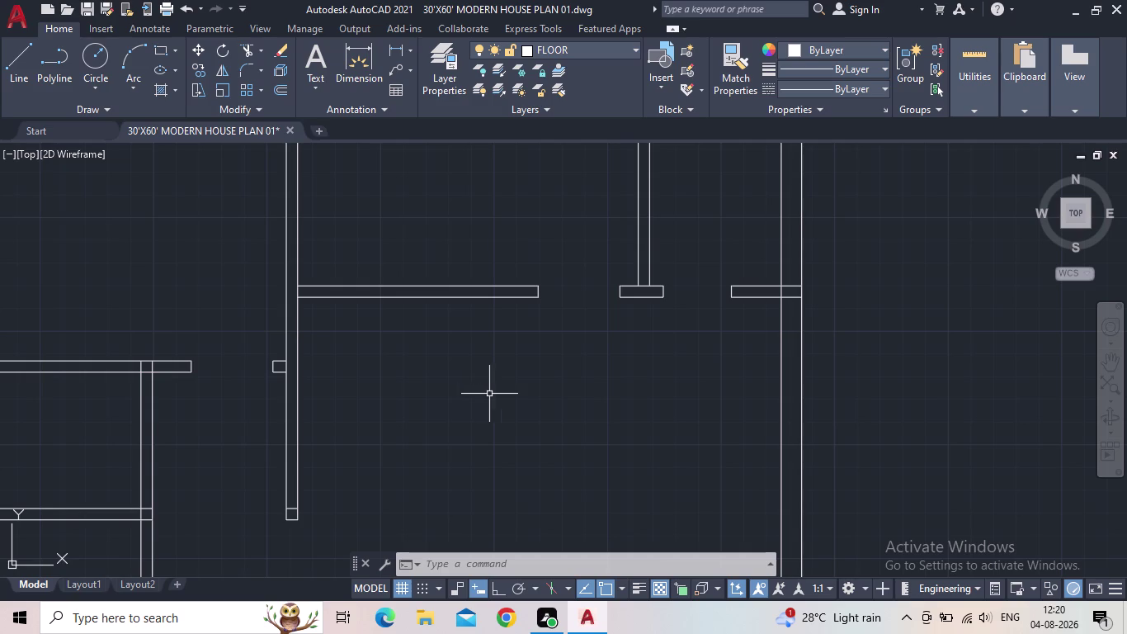
Select the short vertical loose wall piece to the left of the plan.
scroll(down, 3)
middle_drag(599, 394, 609, 355)
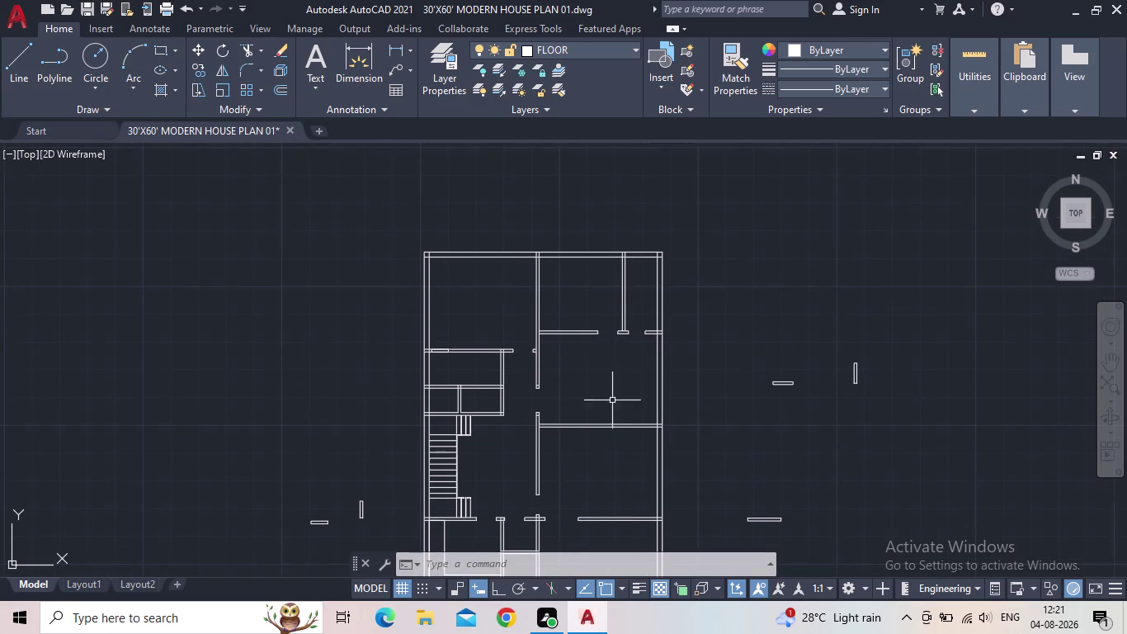
middle_drag(622, 377, 628, 359)
scroll(up, 3)
middle_drag(549, 421, 577, 354)
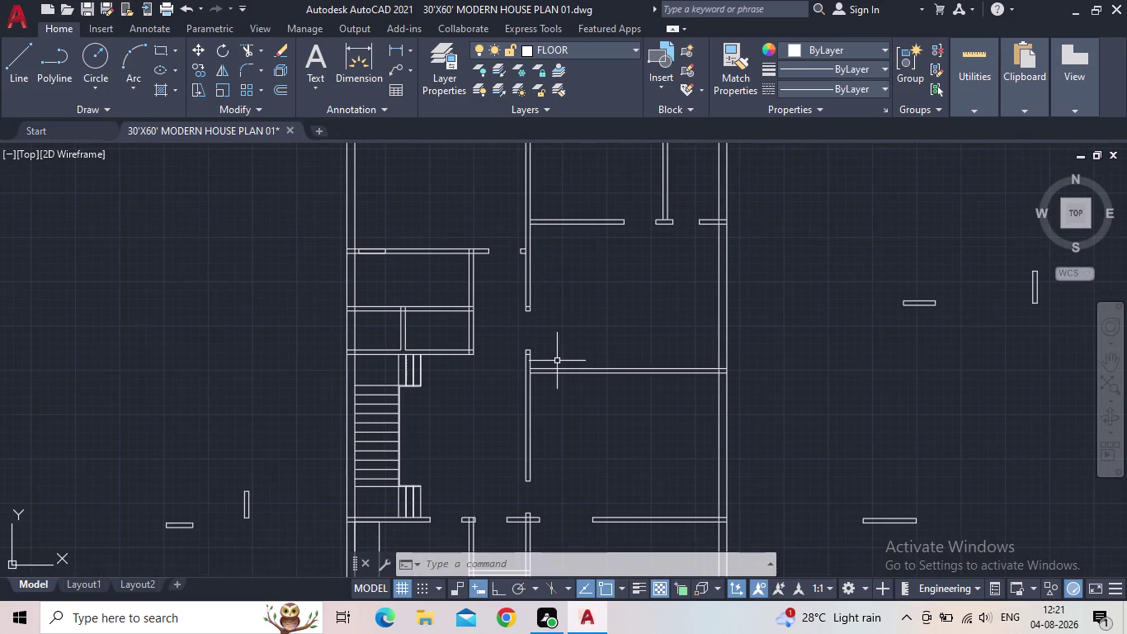
middle_drag(562, 297, 530, 347)
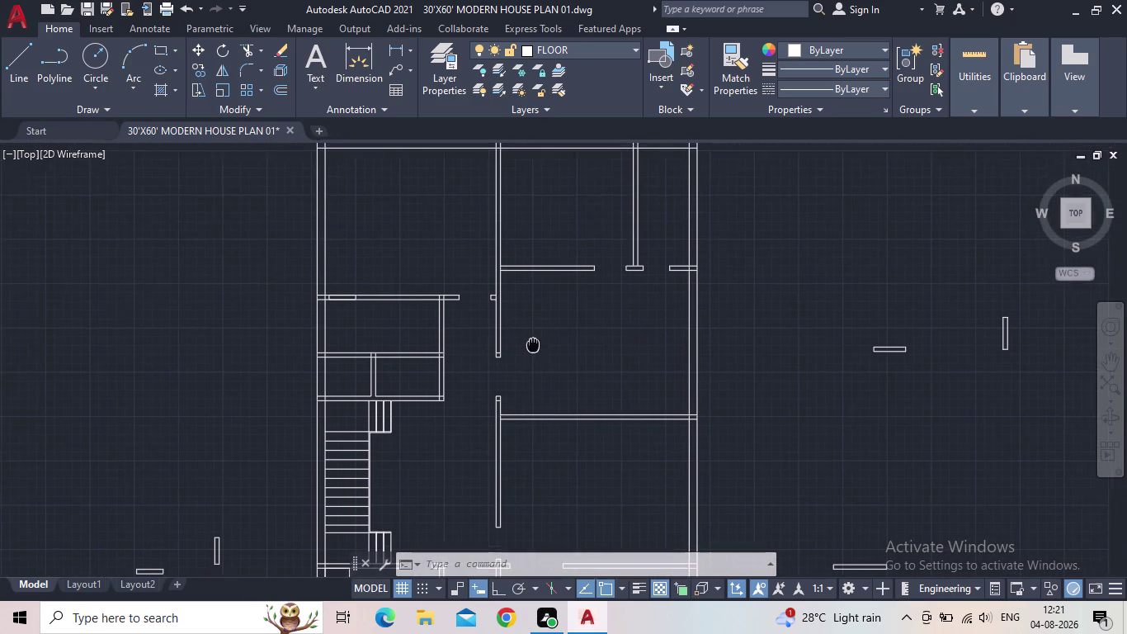
middle_drag(530, 346, 530, 348)
middle_drag(398, 474, 602, 344)
drag(438, 450, 430, 440)
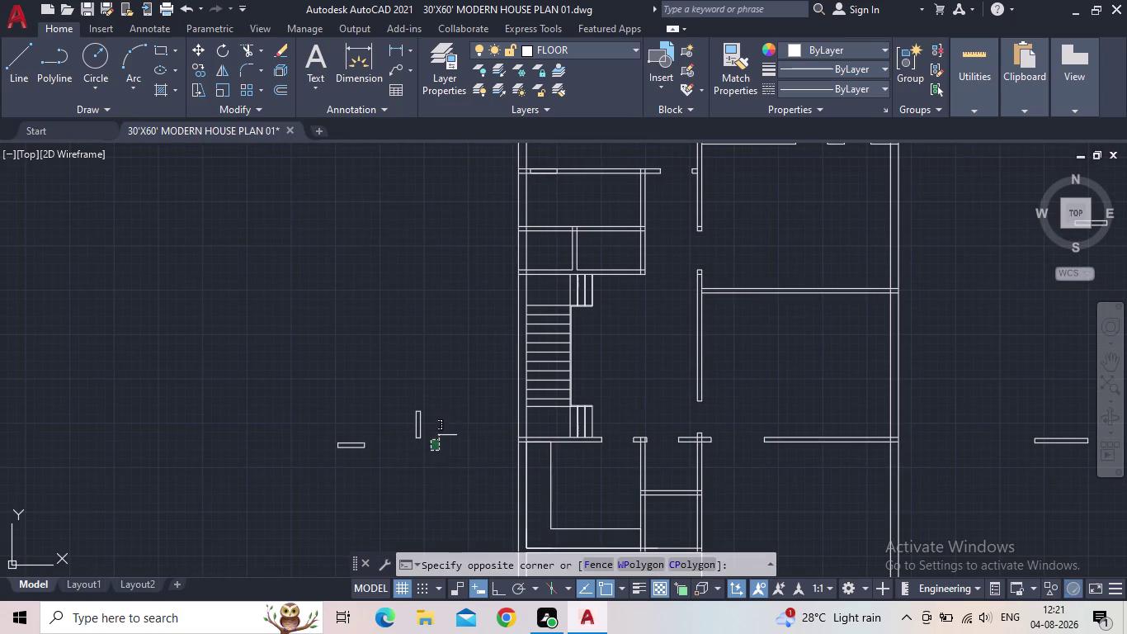
drag(388, 380, 398, 386)
Copy the short wall piece into place against the house wall.
key(c)
key(o)
key(Return)
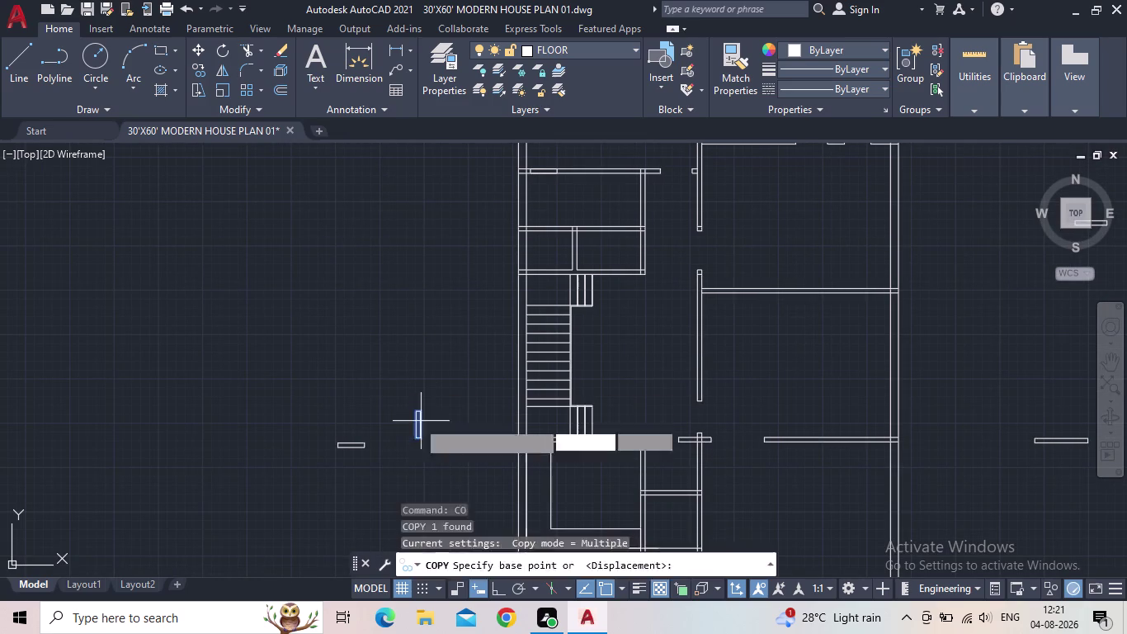
scroll(up, 3)
click(421, 426)
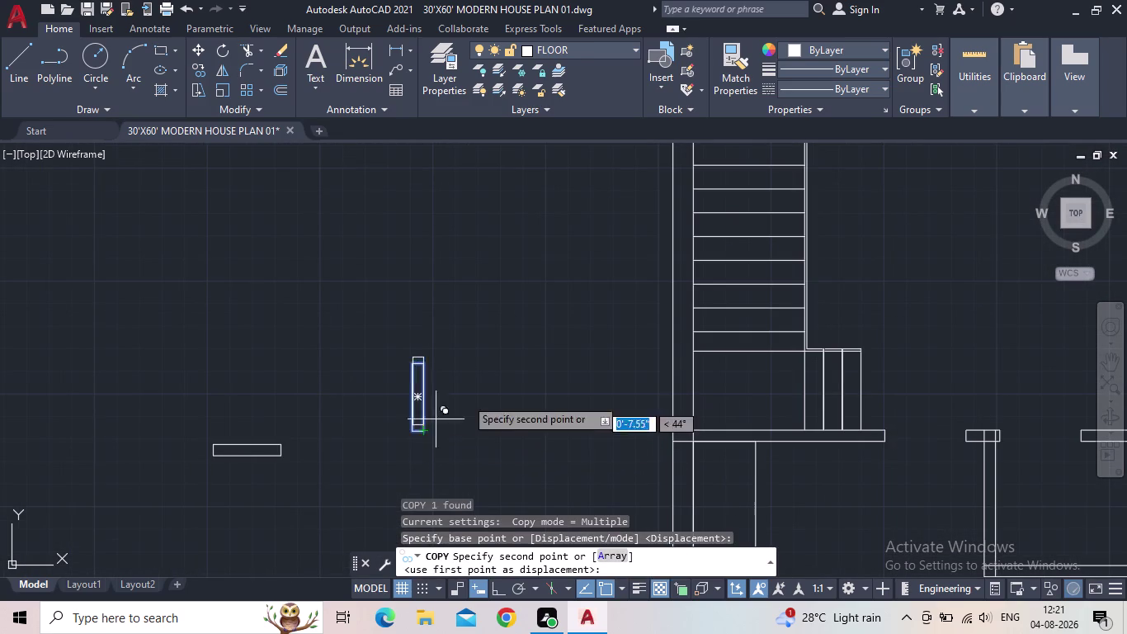
middle_drag(520, 361, 365, 439)
scroll(down, 3)
middle_drag(634, 288, 596, 489)
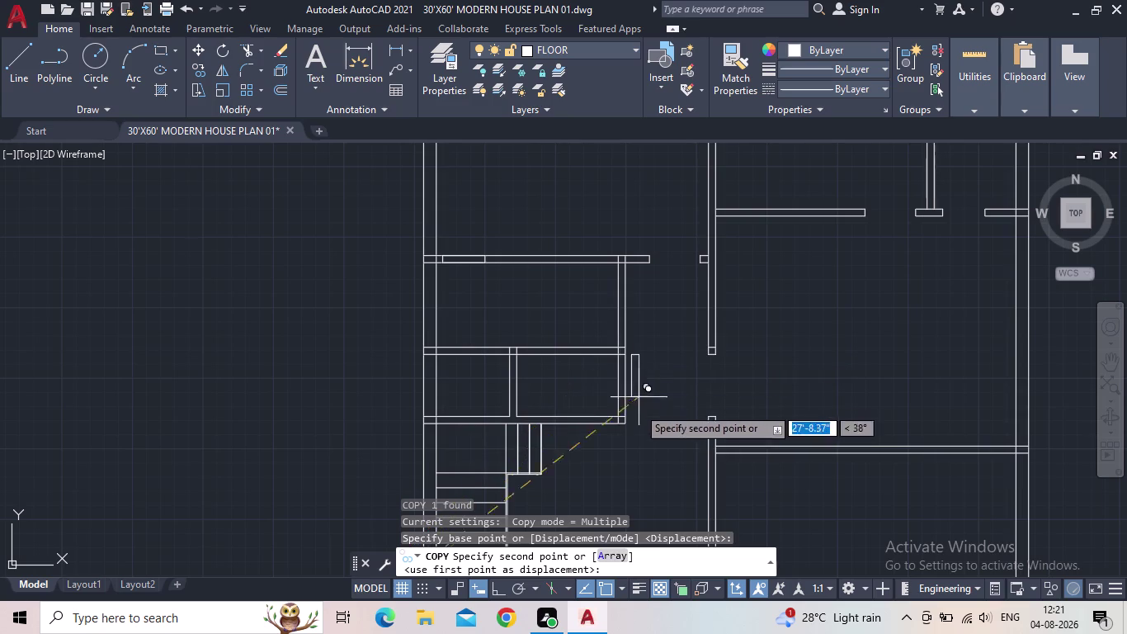
scroll(up, 3)
scroll(up, 3)
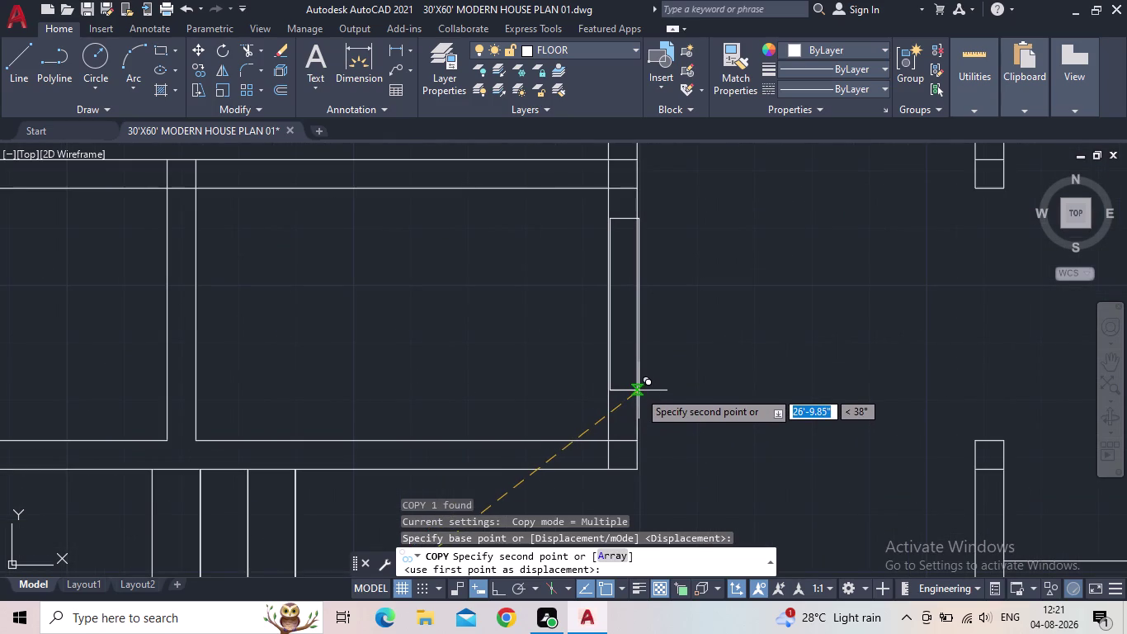
click(638, 387)
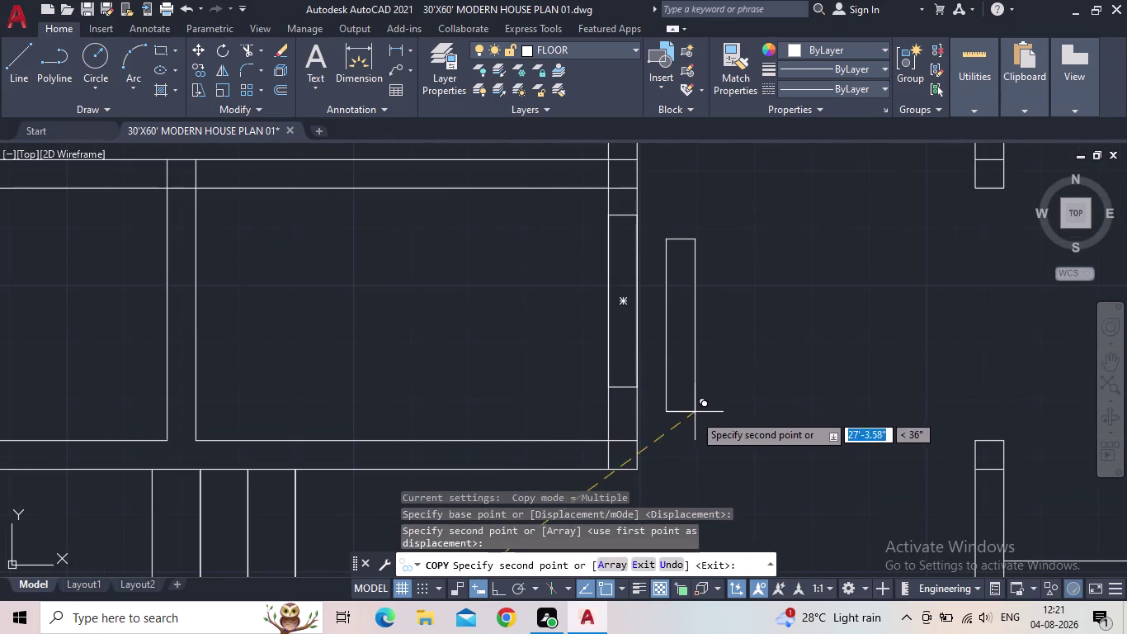
key(Escape)
Erase the leftover loose wall pieces on the left side of the plan.
scroll(down, 3)
middle_drag(714, 421, 723, 396)
scroll(down, 3)
scroll(down, 3)
middle_drag(540, 454, 500, 315)
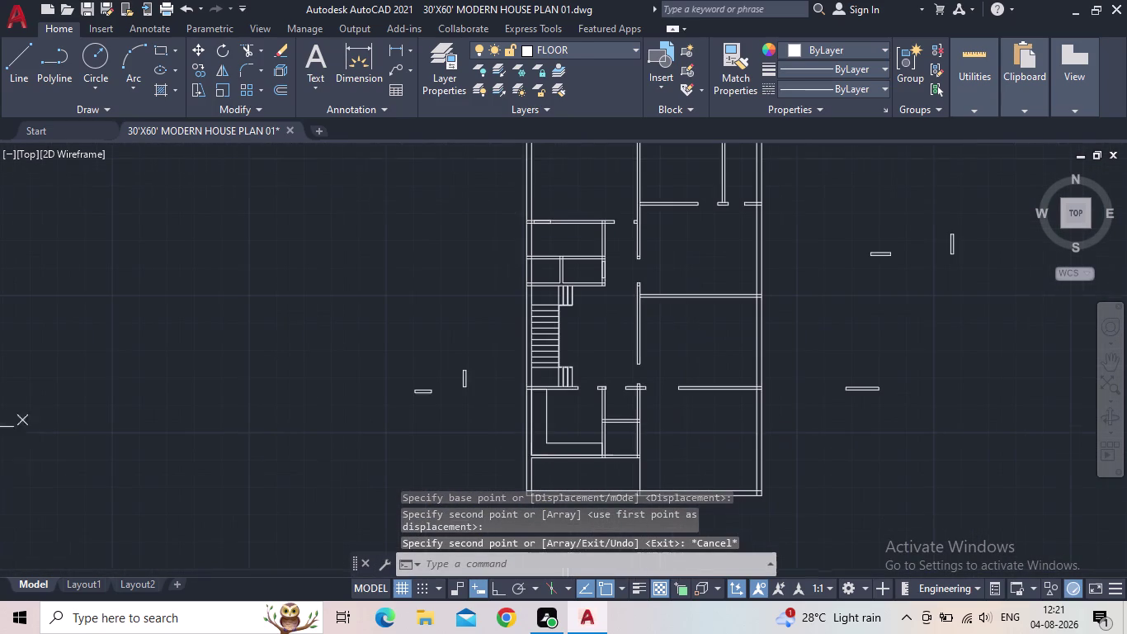
drag(492, 379, 473, 381)
drag(335, 374, 344, 373)
drag(414, 412, 408, 395)
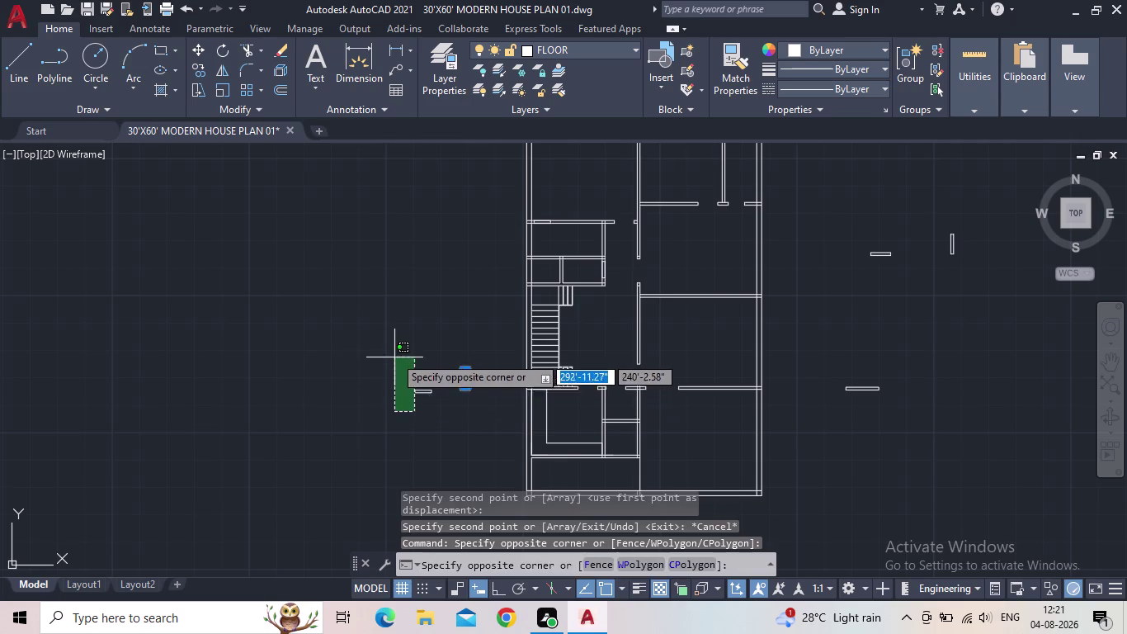
click(395, 356)
drag(449, 398, 417, 388)
click(381, 375)
key(Delete)
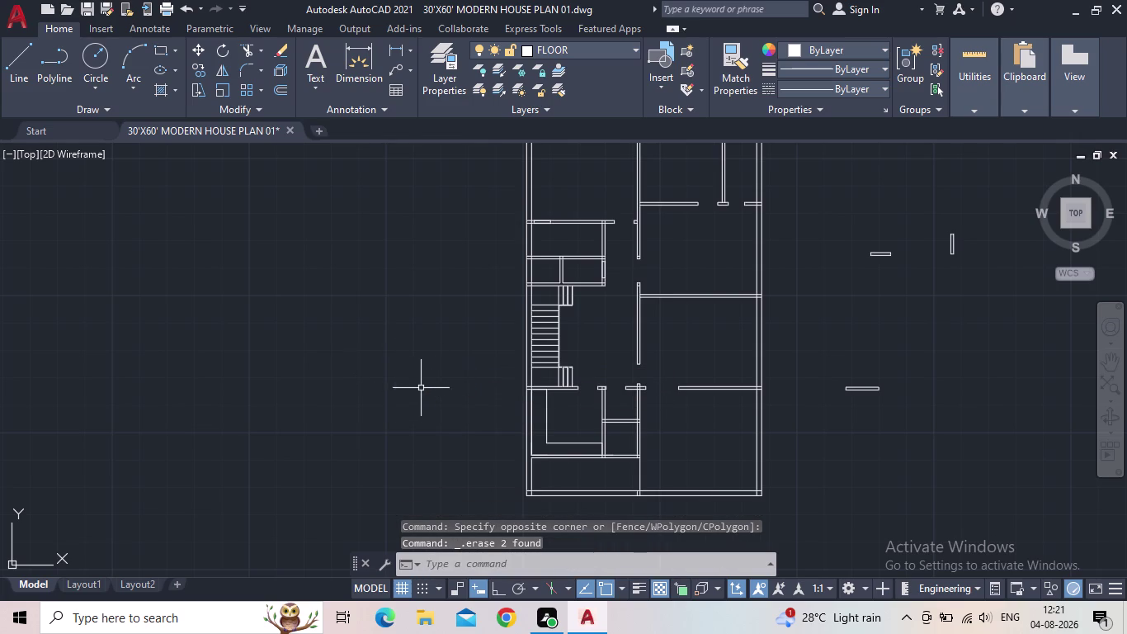
Erase the leftover loose wall pieces on the right side of the plan.
scroll(down, 3)
scroll(up, 3)
drag(773, 416, 752, 388)
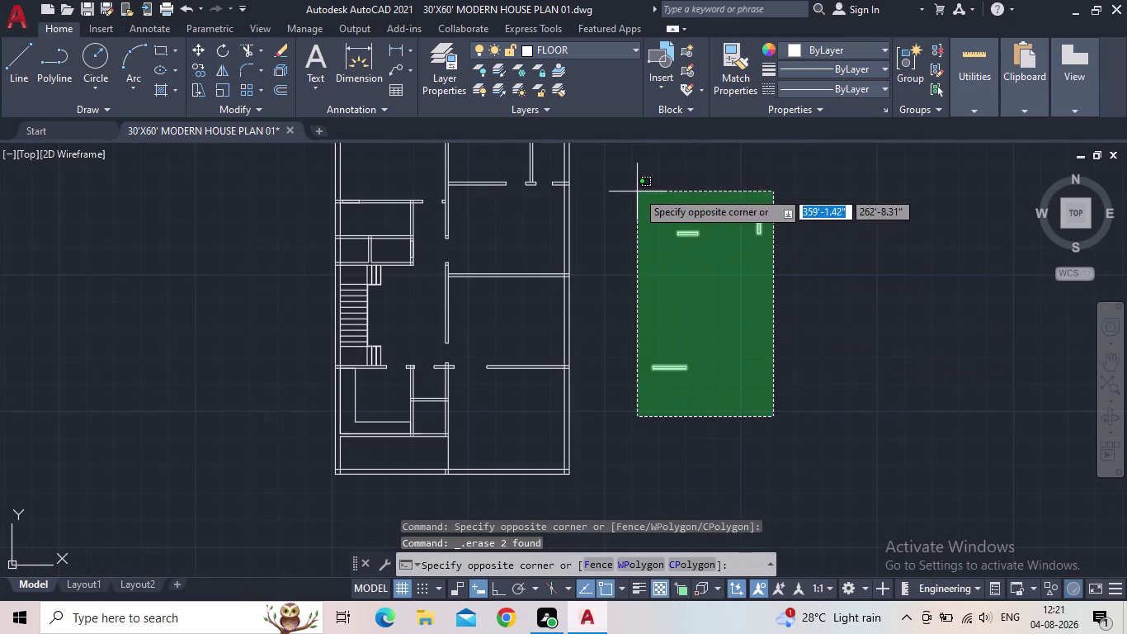
click(635, 188)
key(Delete)
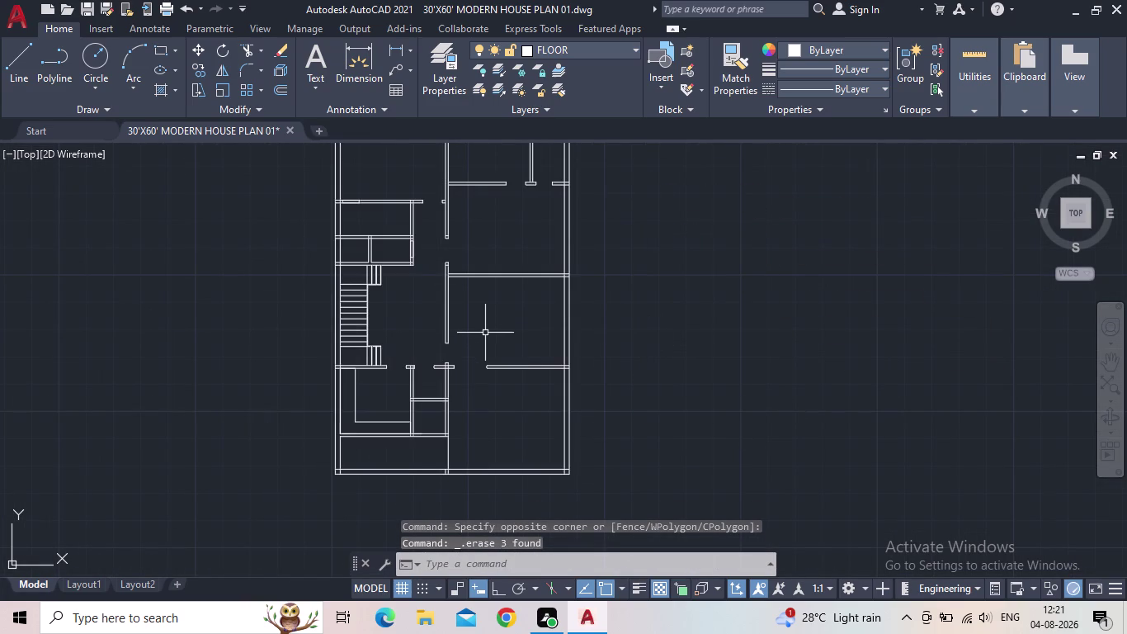
Trim the wall lines with TR to cut a doorway in the upper wall.
key(t)
text(R)
key(space)
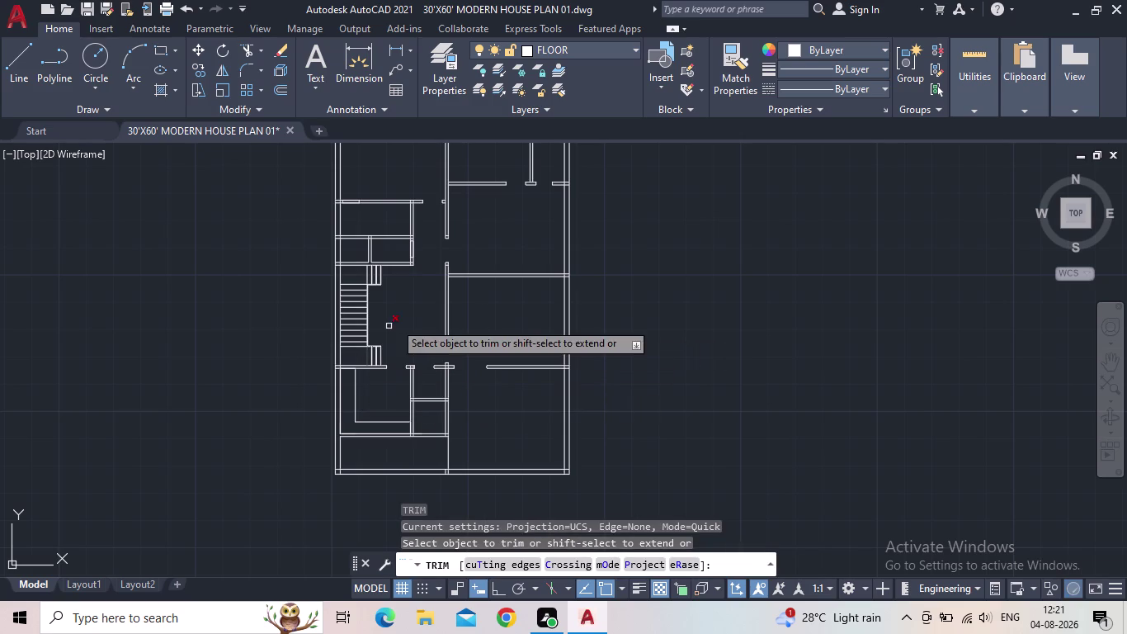
scroll(up, 3)
drag(402, 253, 327, 248)
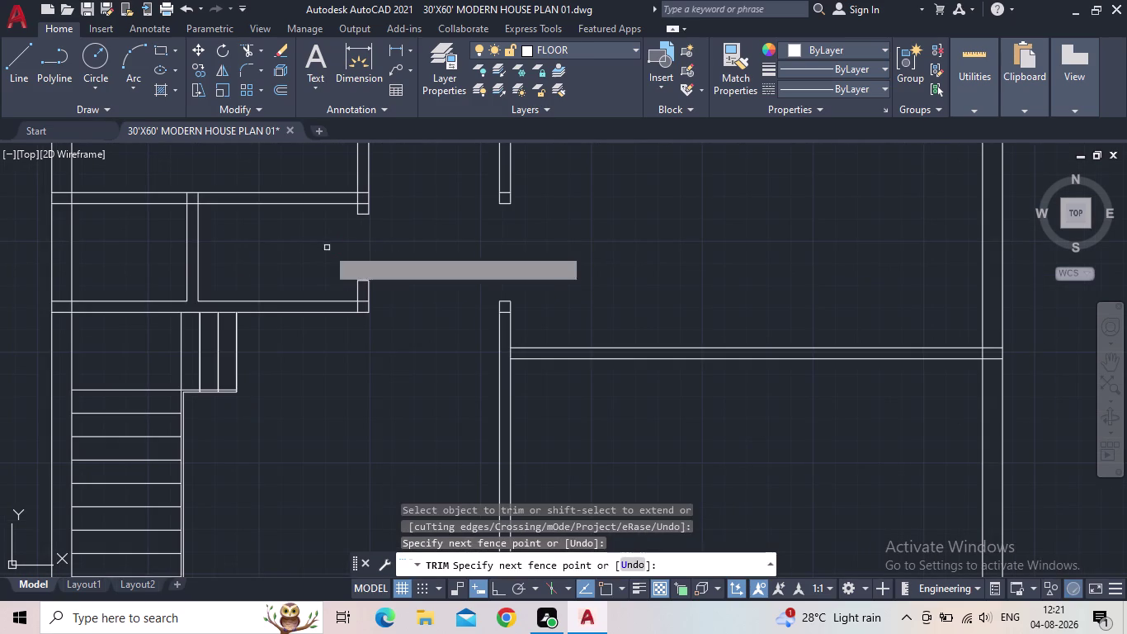
scroll(down, 3)
middle_drag(299, 259, 410, 297)
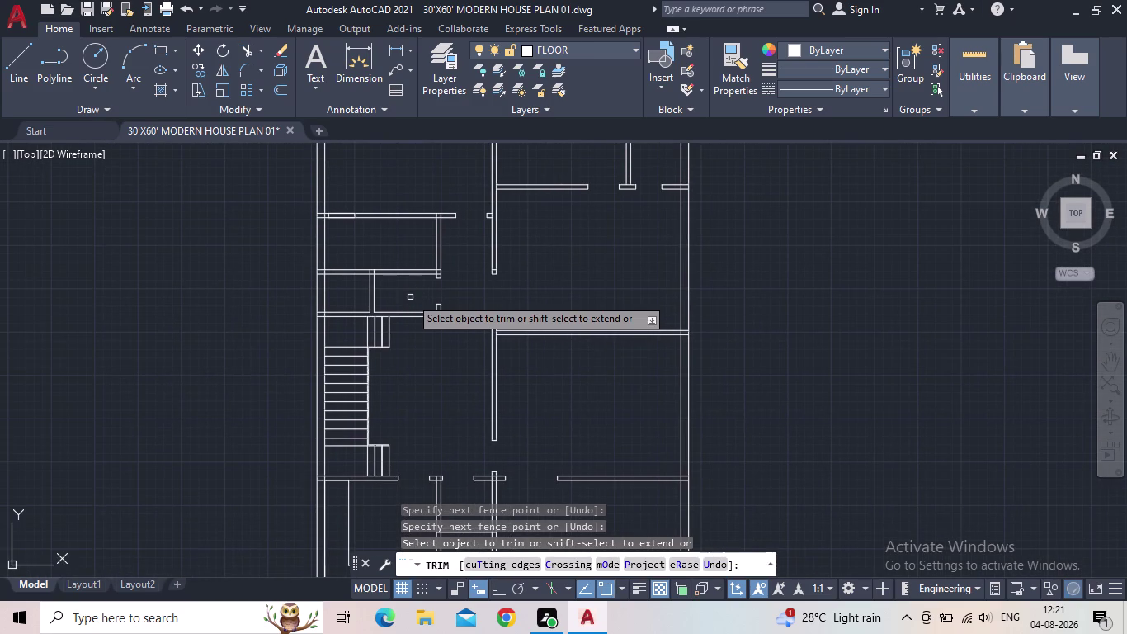
scroll(up, 3)
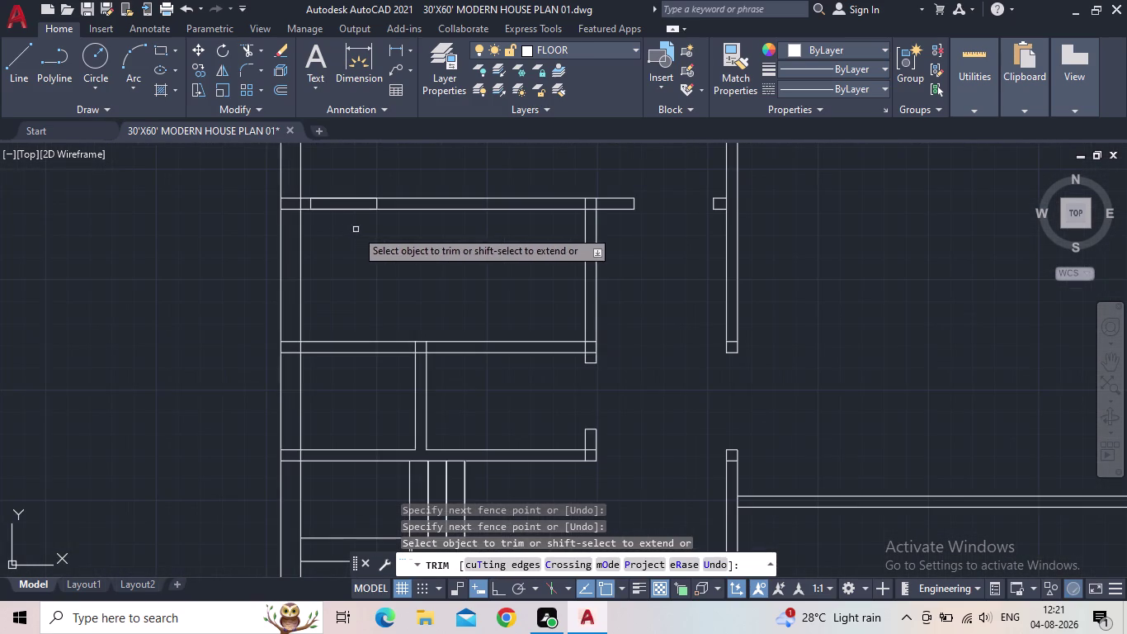
drag(347, 226, 352, 180)
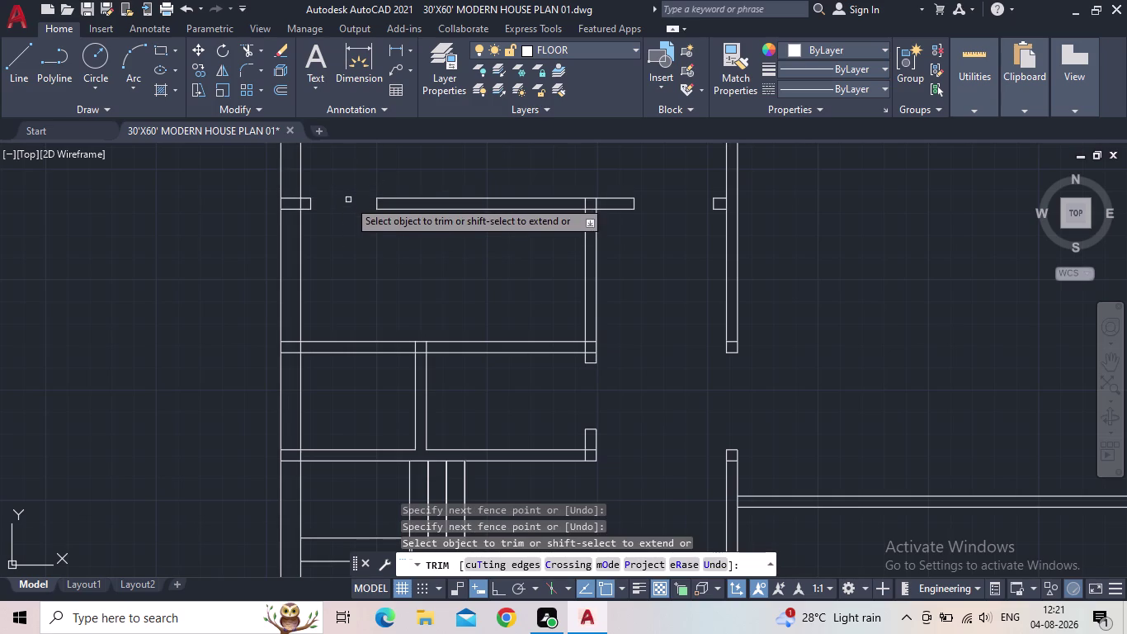
key(Escape)
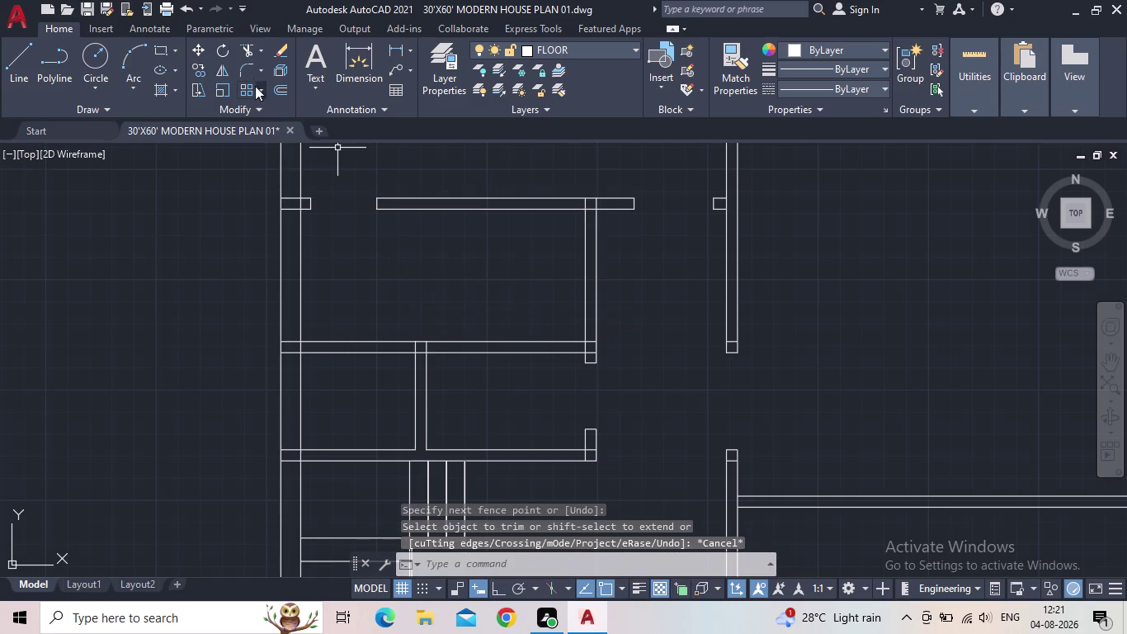
Save the drawing and review the full house layout.
click(90, 11)
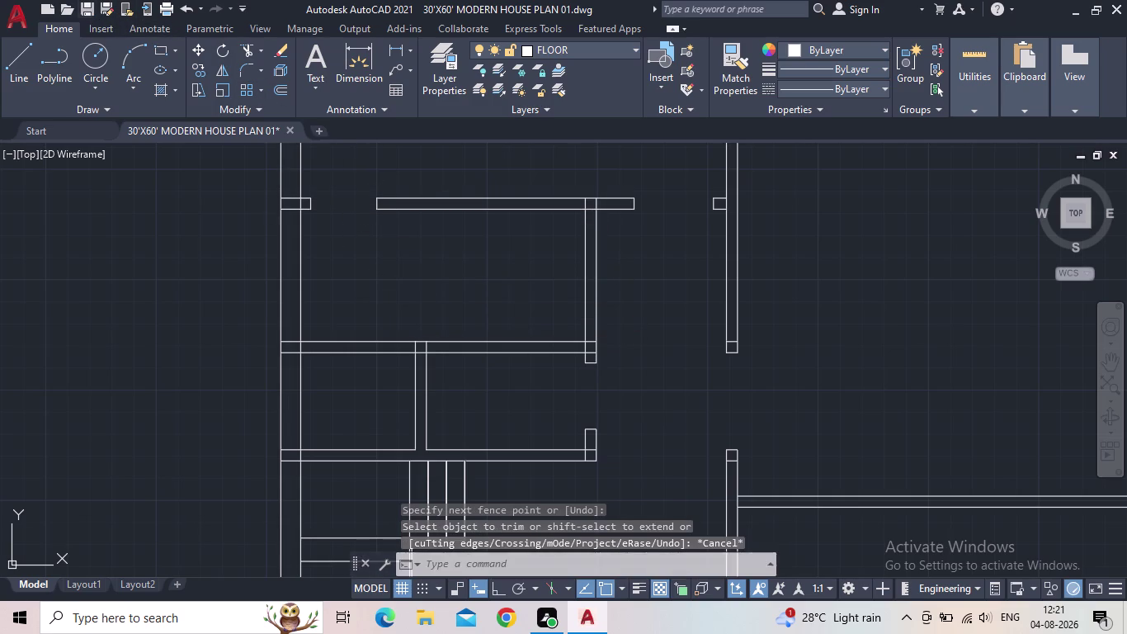
scroll(down, 3)
middle_drag(627, 310, 566, 270)
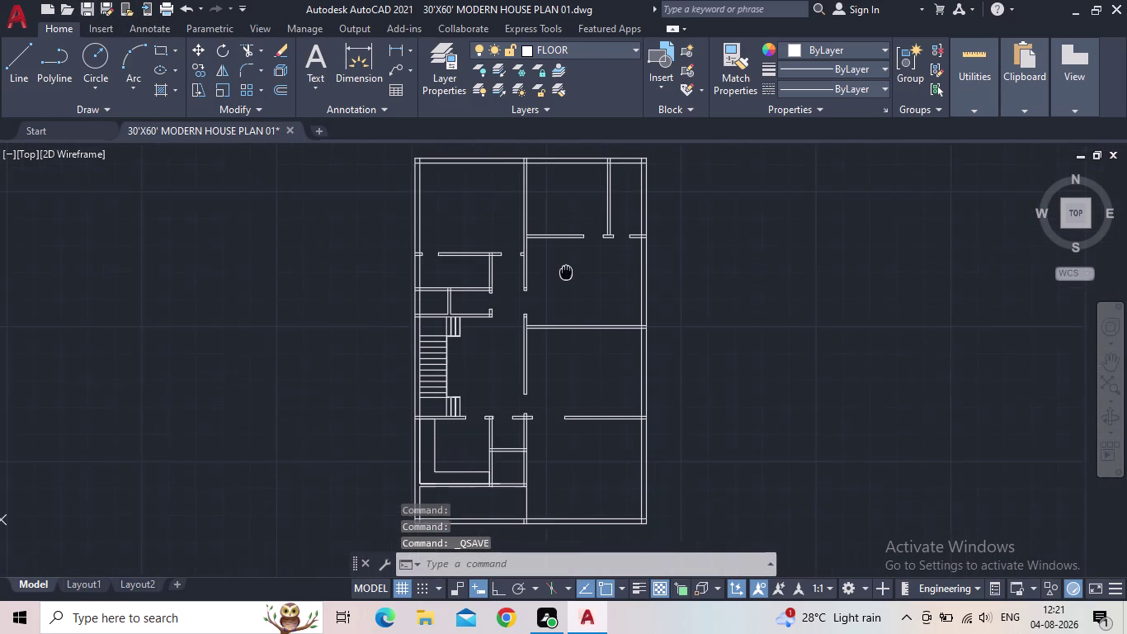
middle_drag(566, 270, 574, 266)
middle_drag(611, 348, 662, 296)
scroll(up, 3)
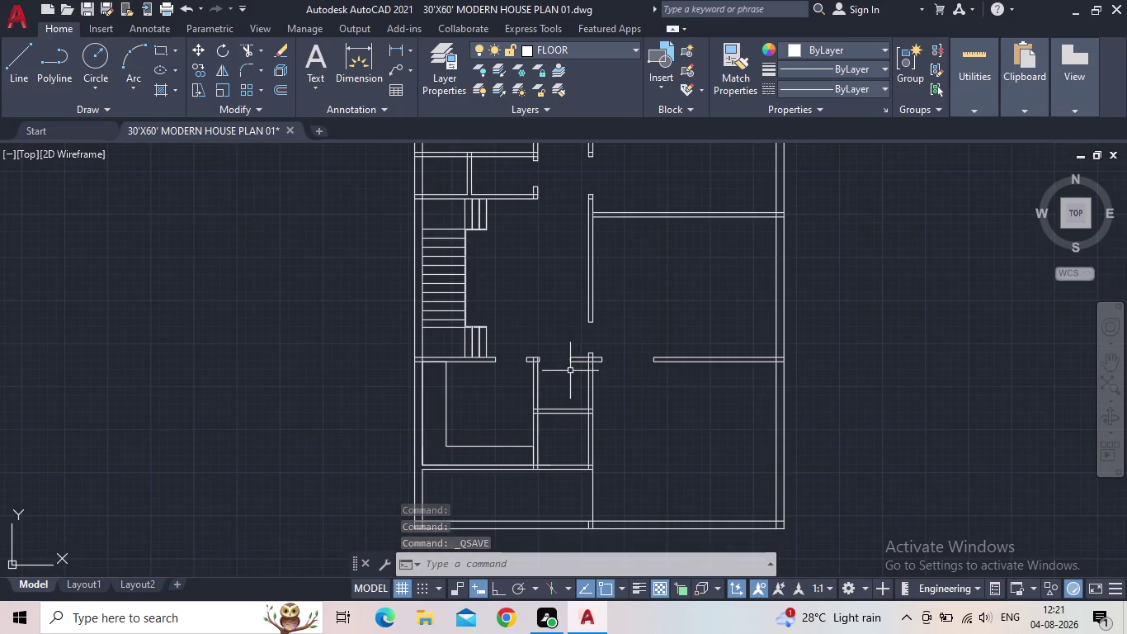
middle_drag(557, 361, 510, 382)
middle_drag(598, 421, 579, 319)
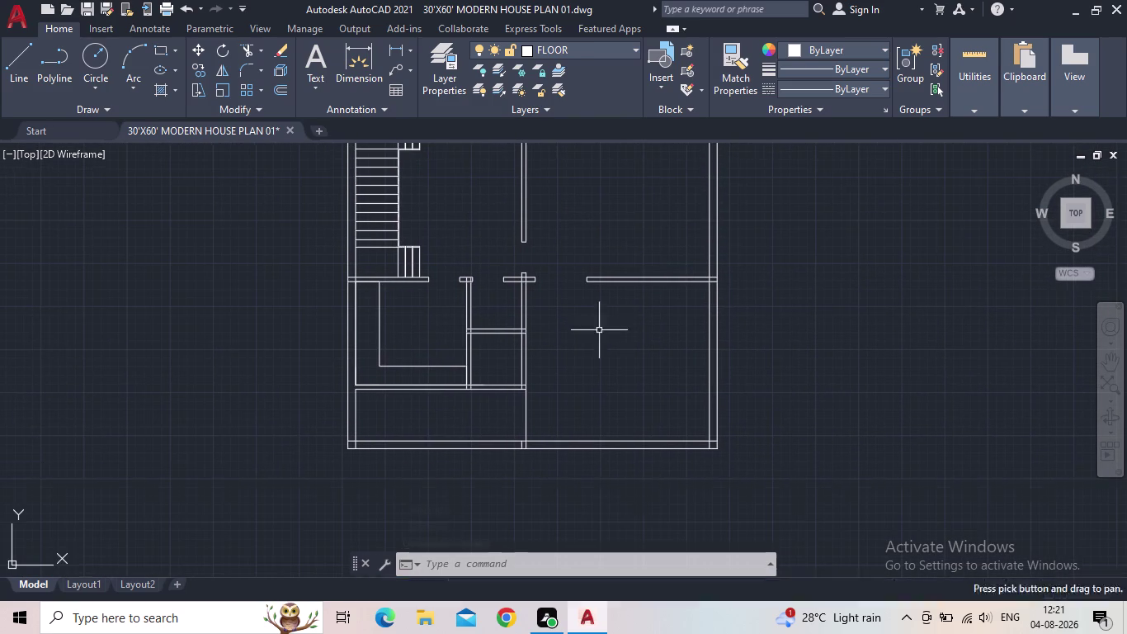
key(Escape)
scroll(down, 3)
middle_drag(633, 348, 461, 409)
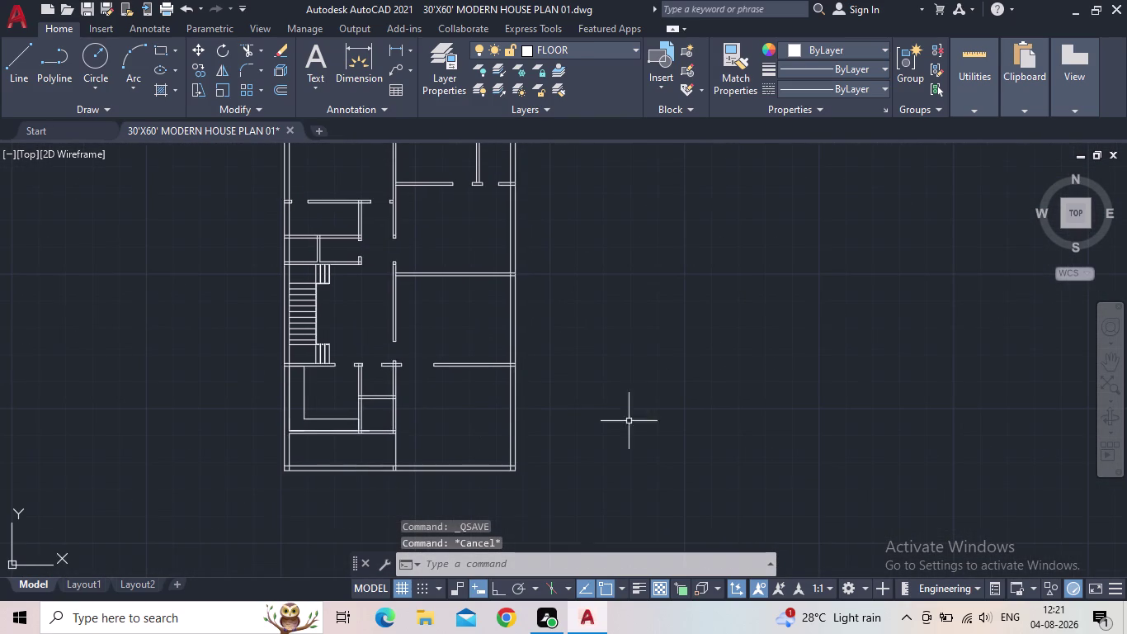
Make DOOR the current layer in the Layer Properties Manager.
text(TOO)
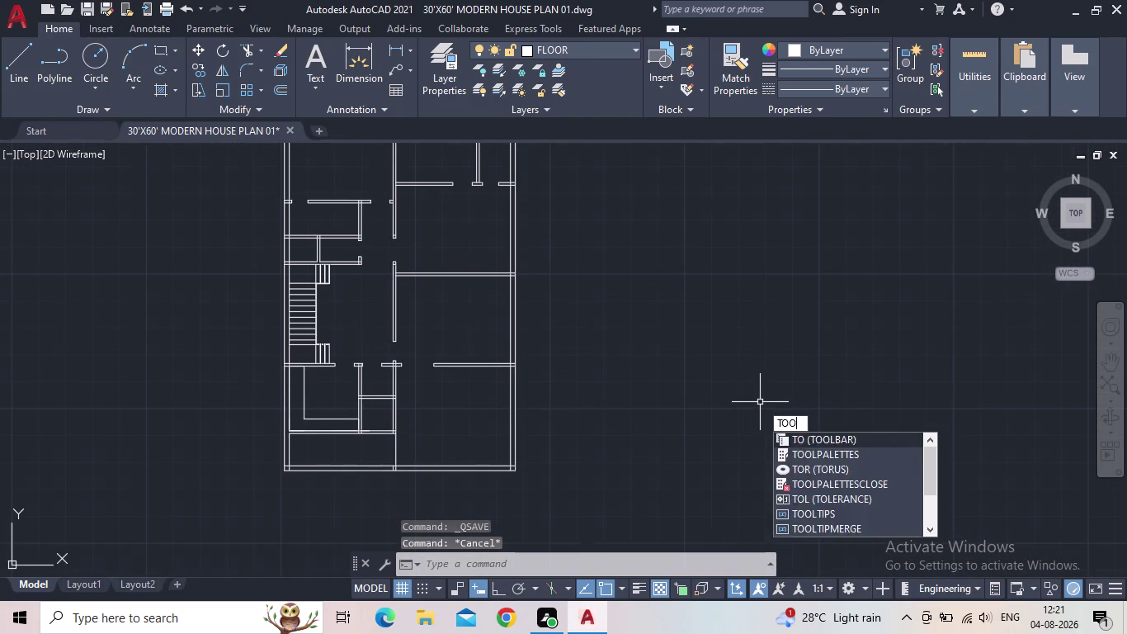
text(L)
key(Return)
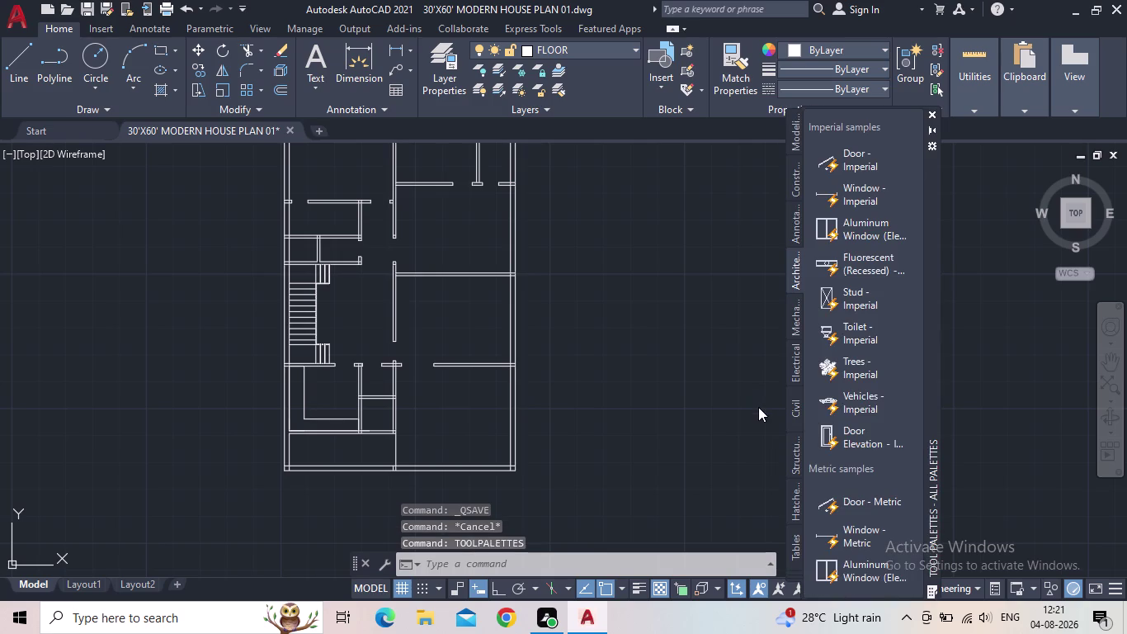
key(Escape)
click(931, 110)
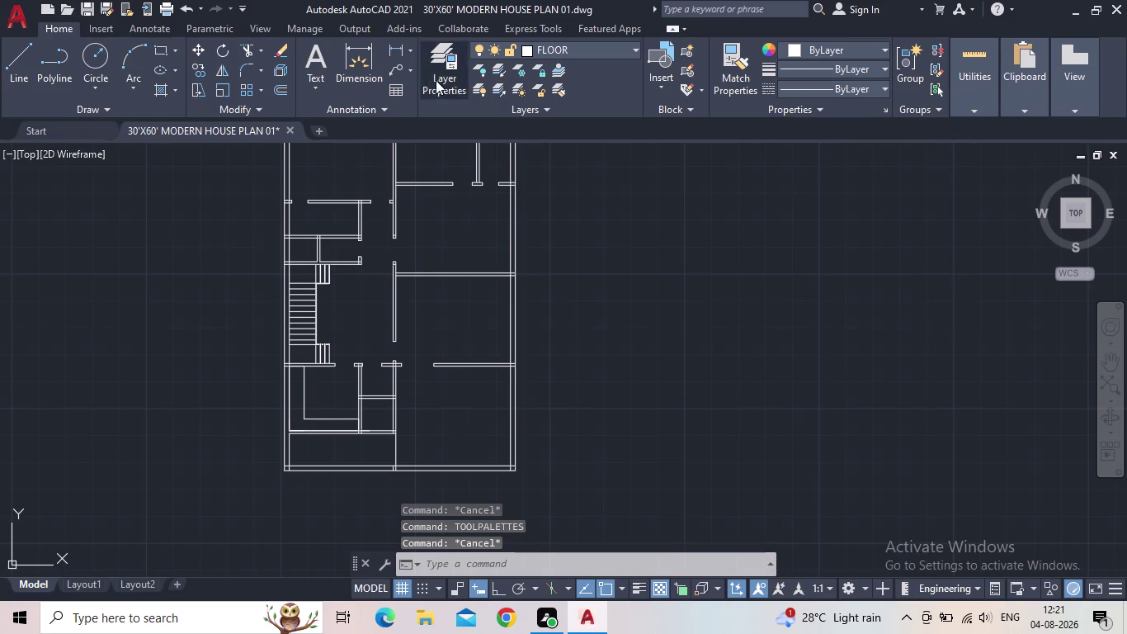
click(449, 76)
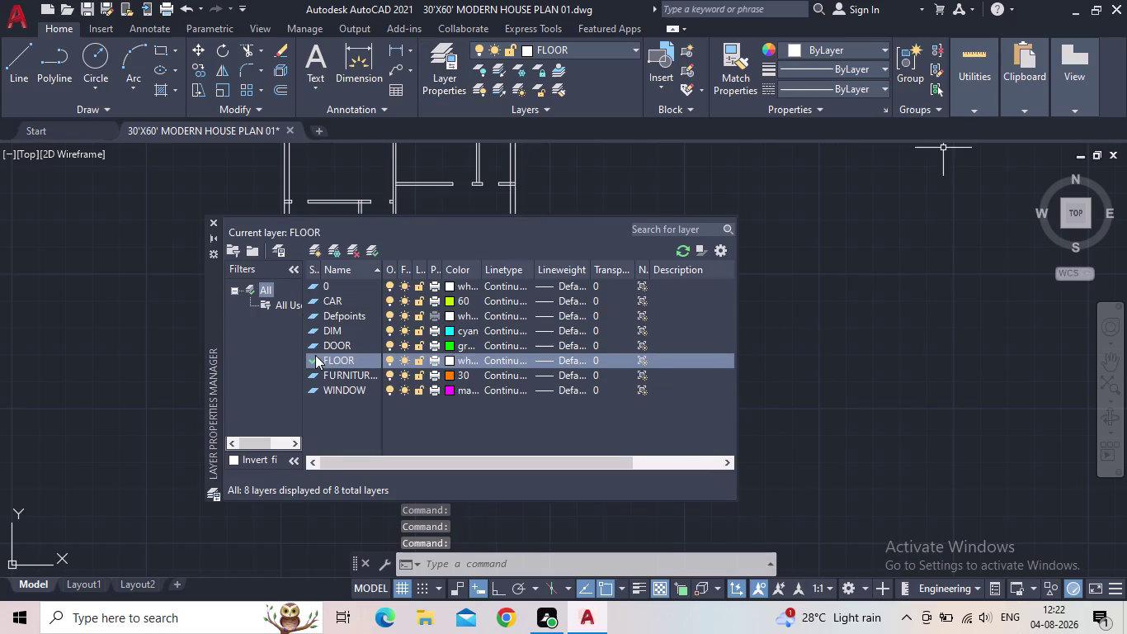
double_click(313, 346)
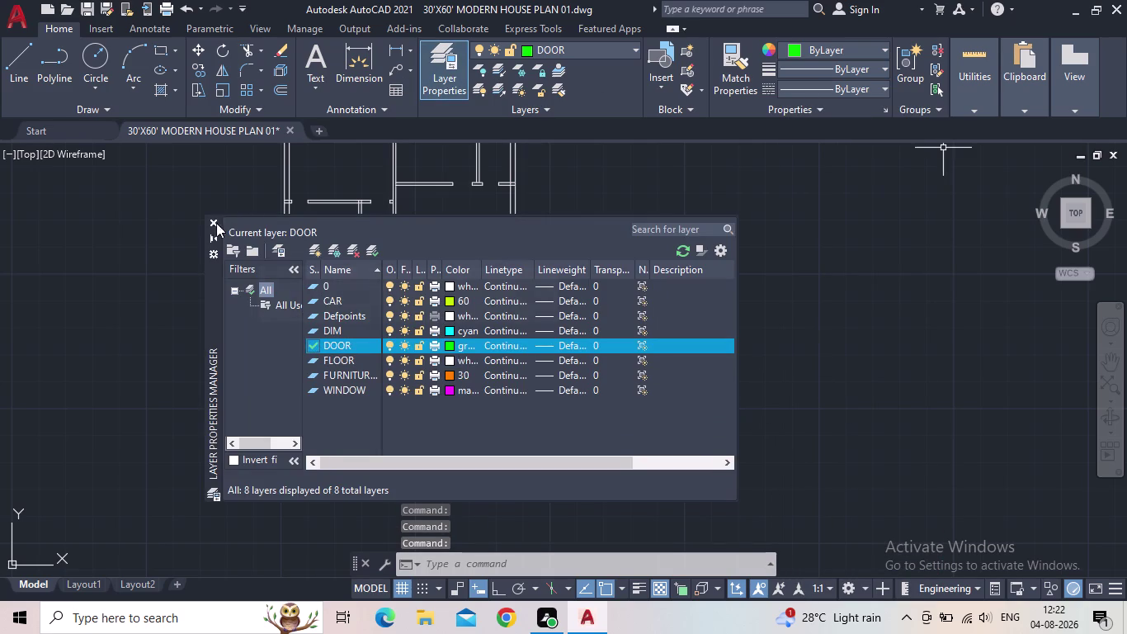
click(213, 223)
Insert the Door - Imperial block from the tool palettes beside the plan.
key(t)
key(o)
key(o)
key(l)
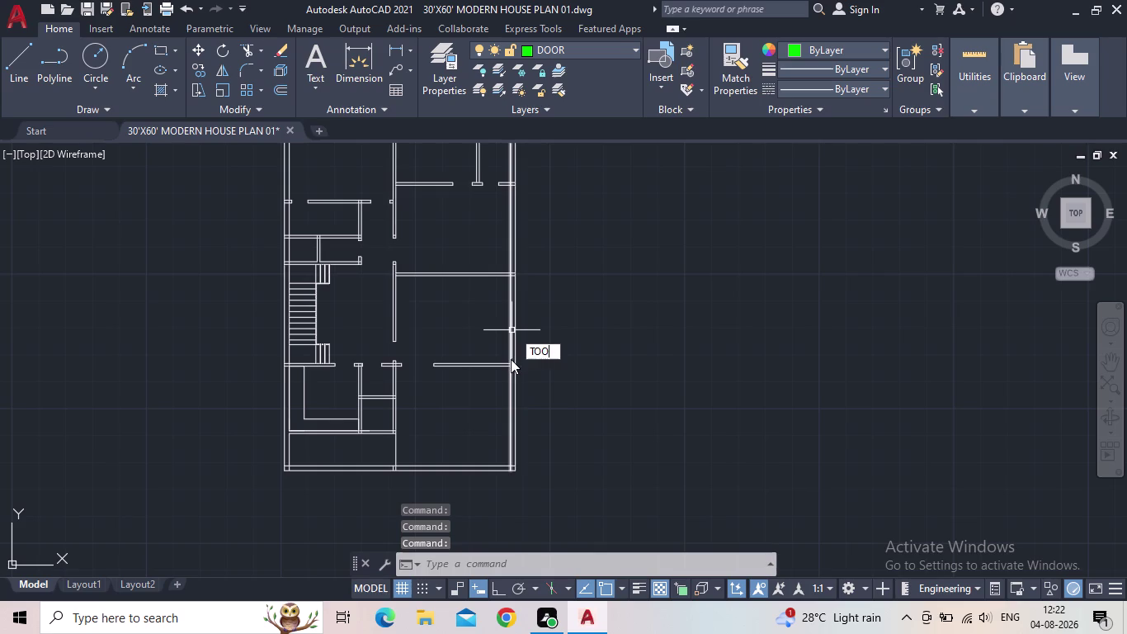
key(Return)
drag(873, 156, 782, 193)
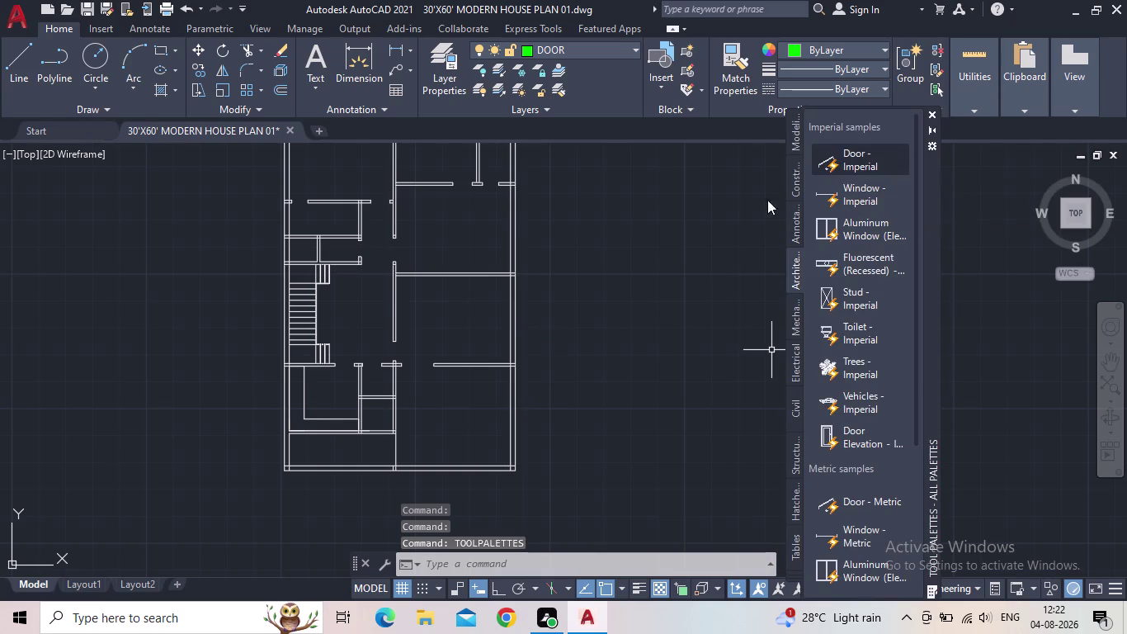
drag(782, 193, 579, 275)
key(Escape)
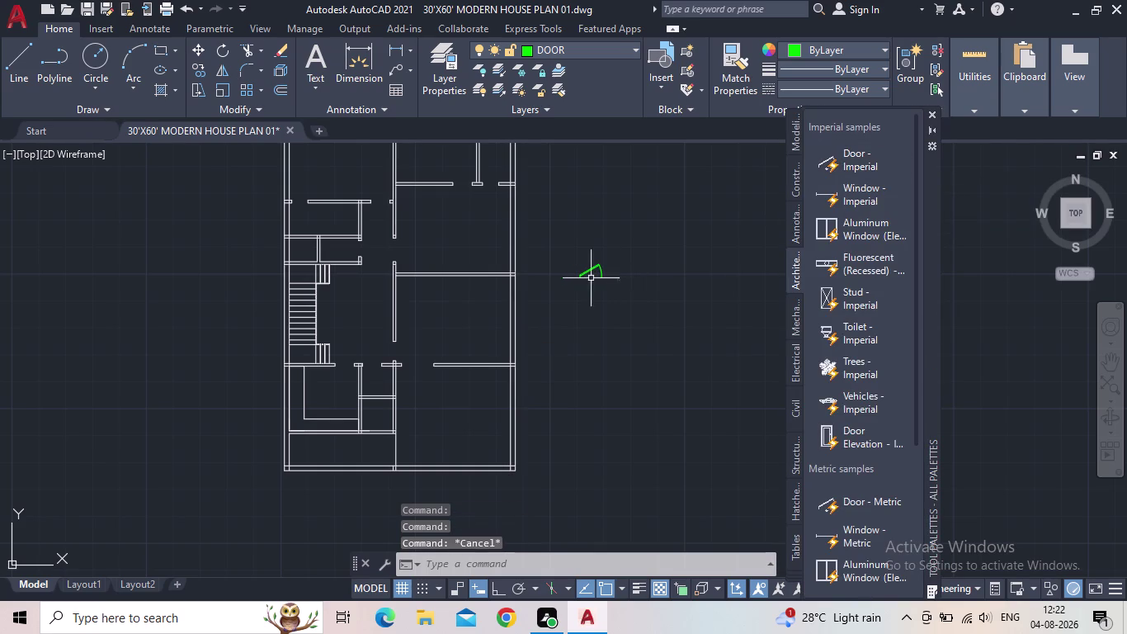
click(930, 112)
Set the sample door's swing grip to Open 90°.
scroll(up, 3)
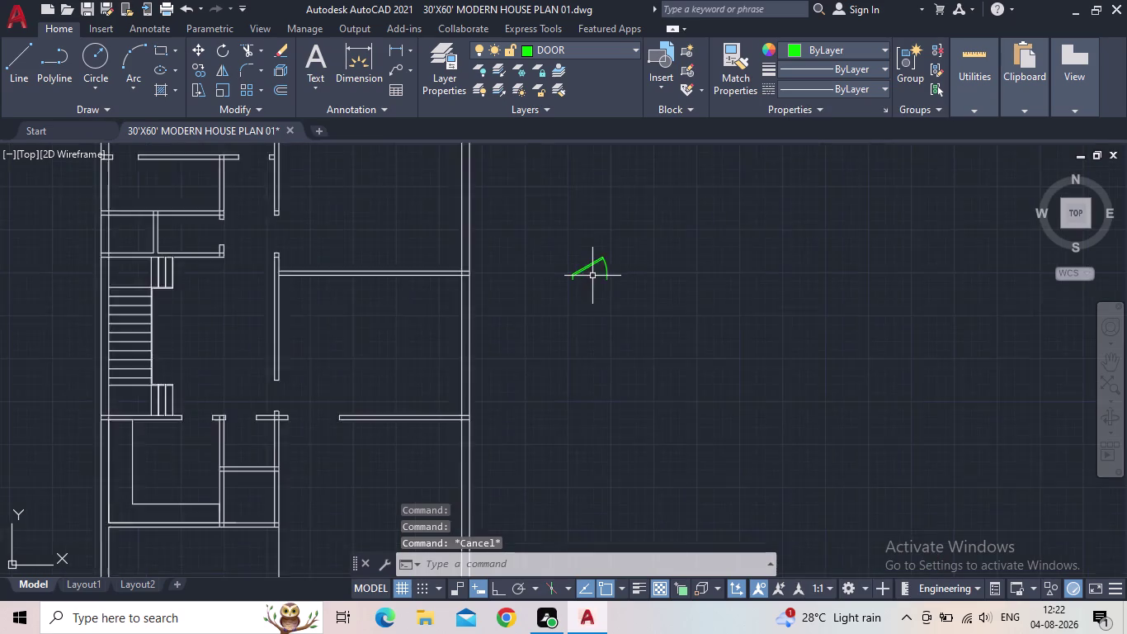
scroll(up, 3)
click(588, 262)
click(555, 261)
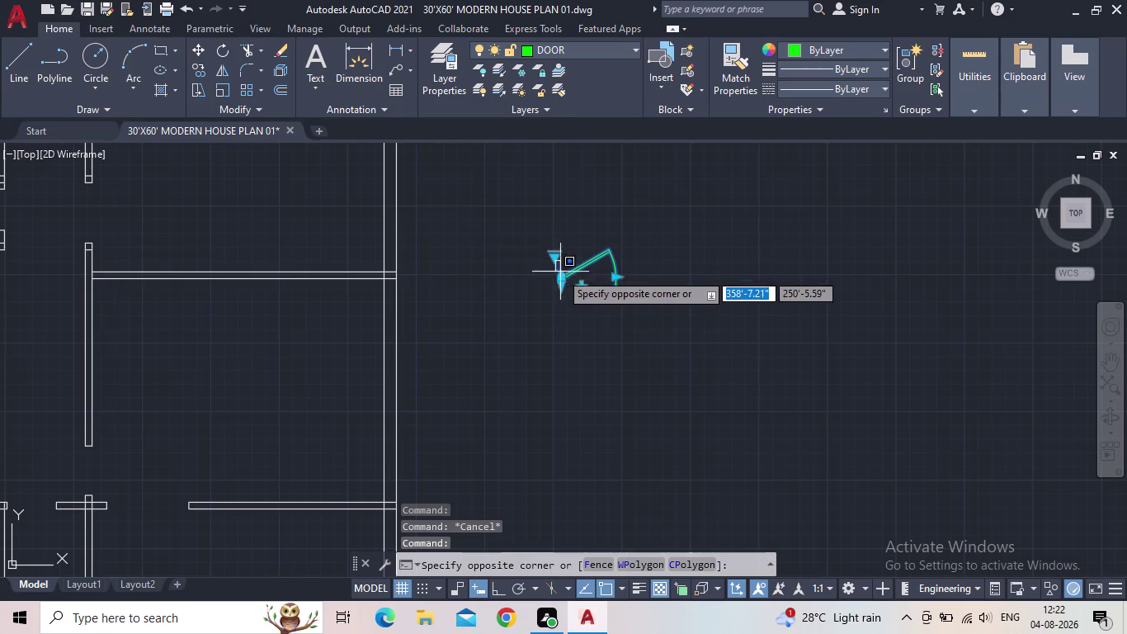
click(555, 249)
click(555, 253)
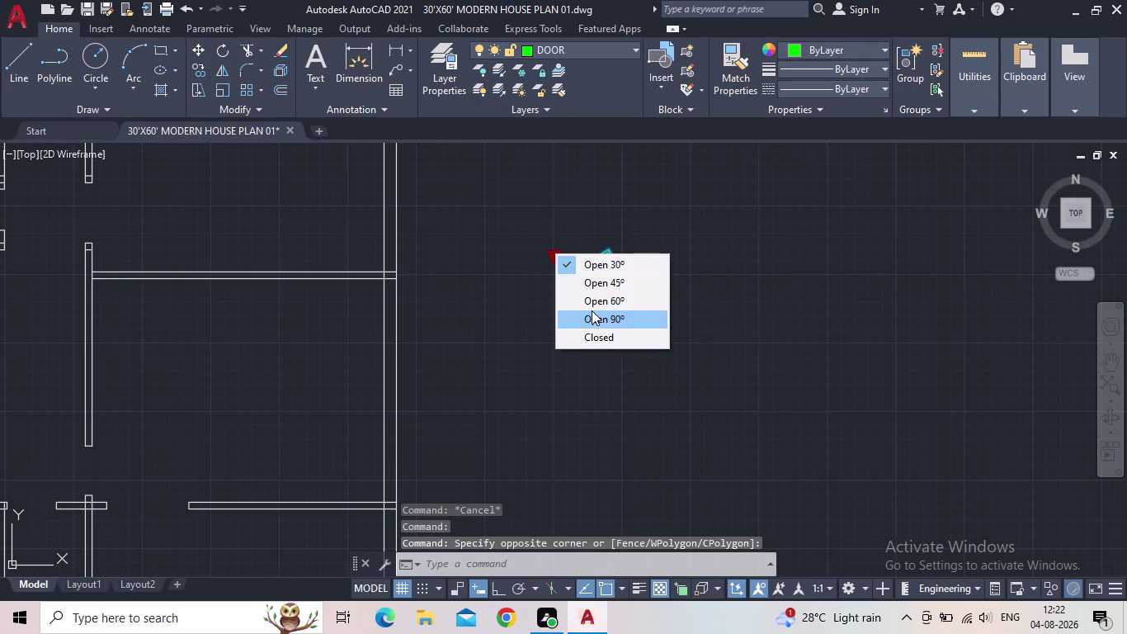
click(591, 311)
key(Escape)
Select the new door block.
scroll(down, 3)
middle_drag(584, 306, 631, 331)
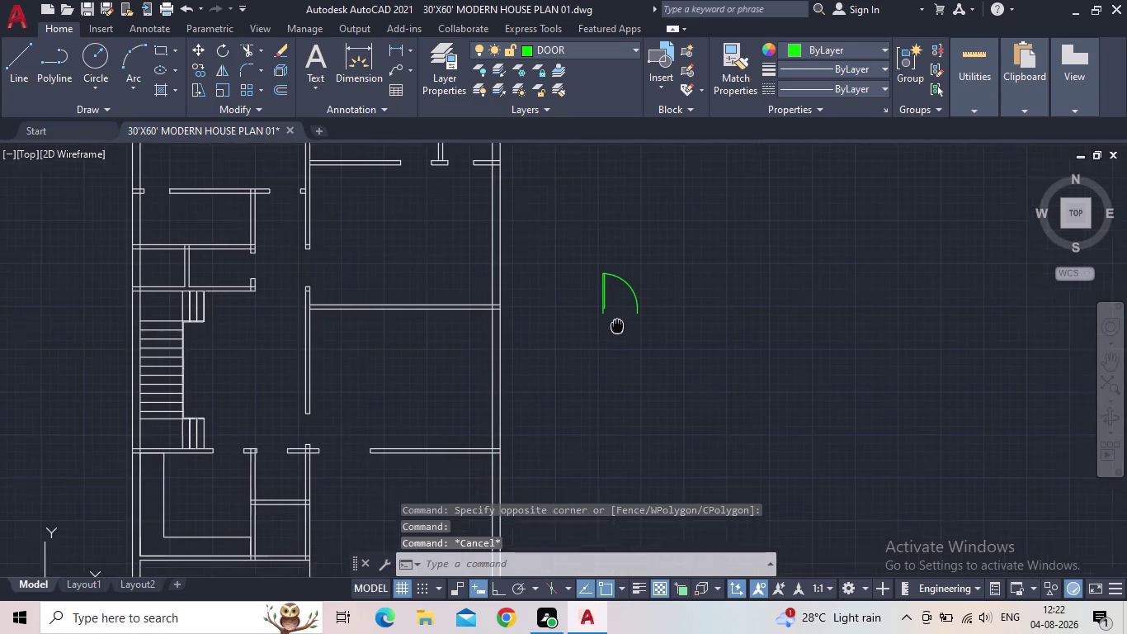
middle_drag(631, 331, 639, 335)
drag(638, 330, 629, 317)
click(600, 287)
Copy the door twice to the right, using its hinge corner as base point.
key(c)
key(o)
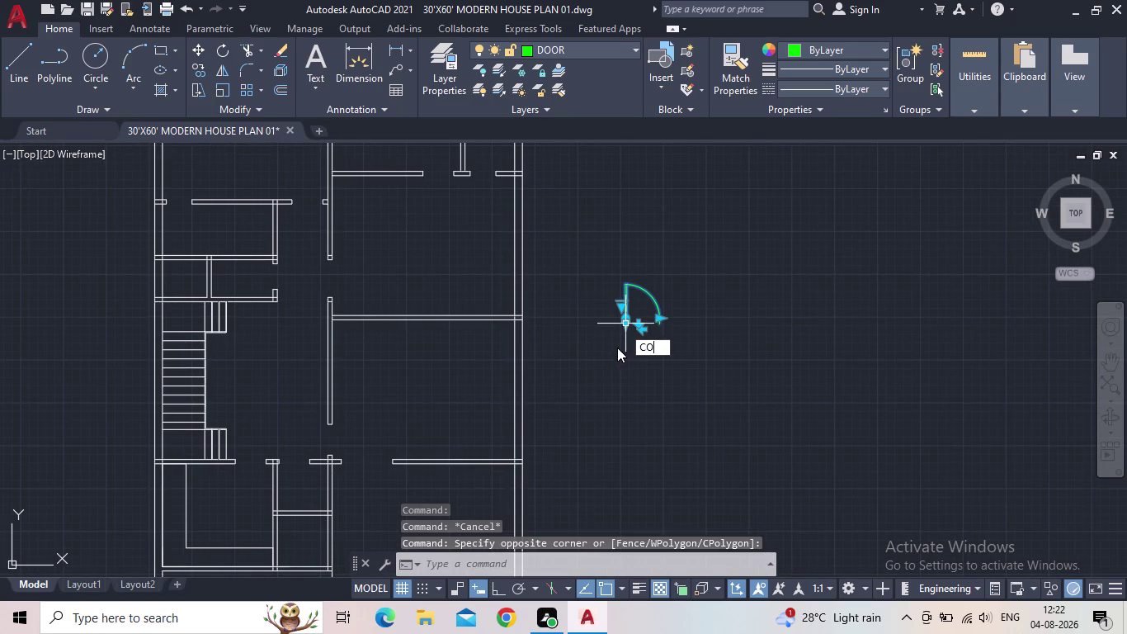
key(Return)
click(629, 324)
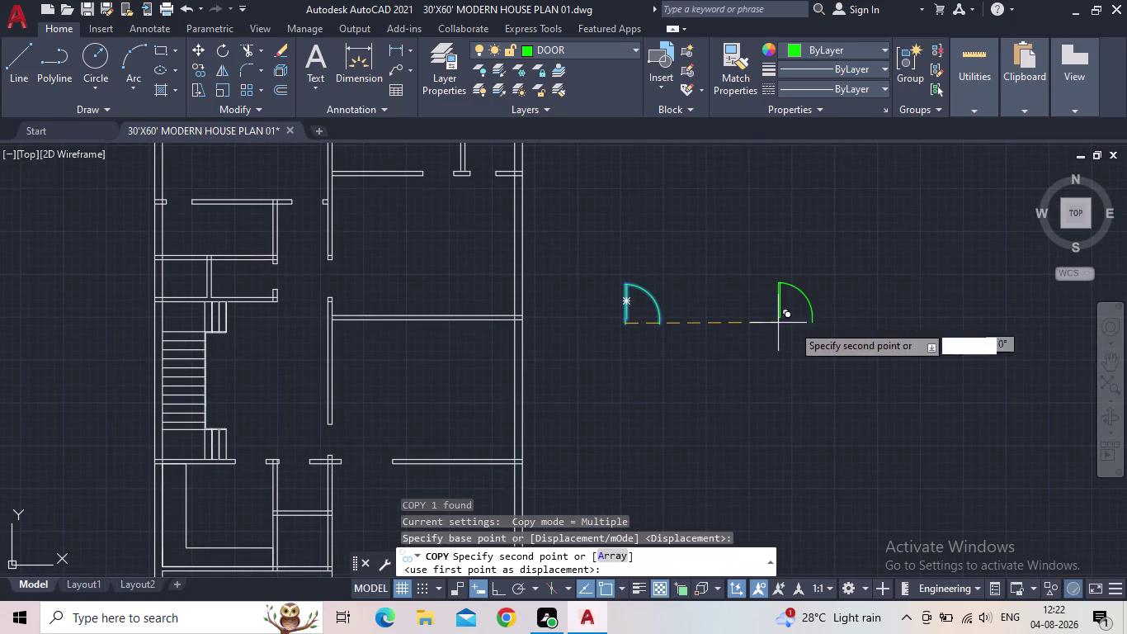
click(822, 324)
click(913, 319)
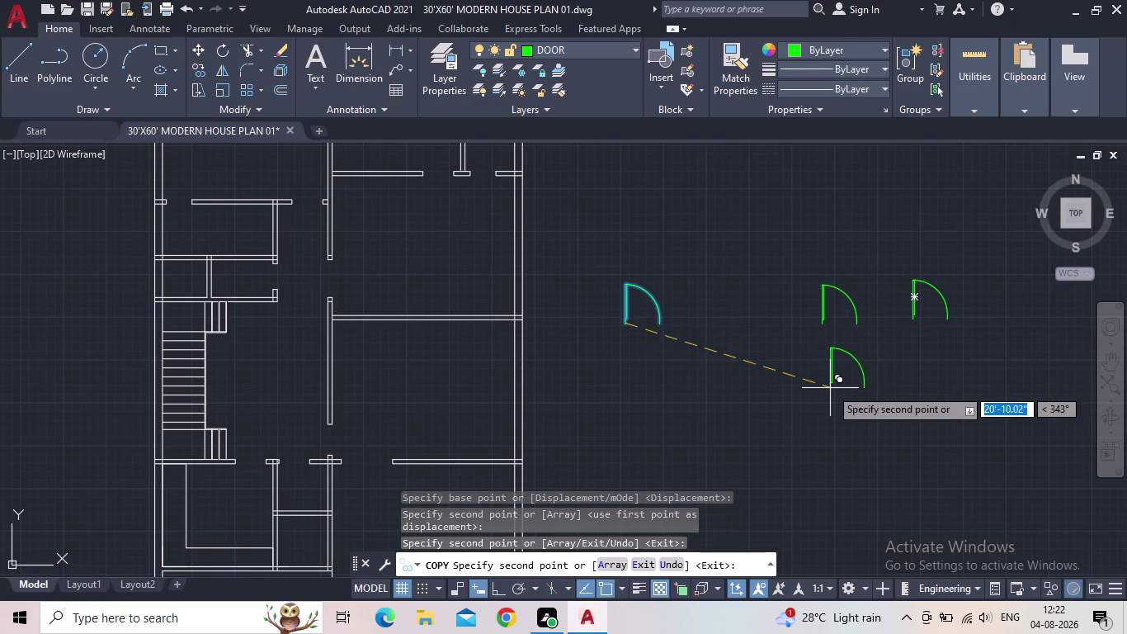
key(Escape)
Scale the original door by reference so its width becomes 3'.
drag(680, 335, 631, 321)
click(537, 278)
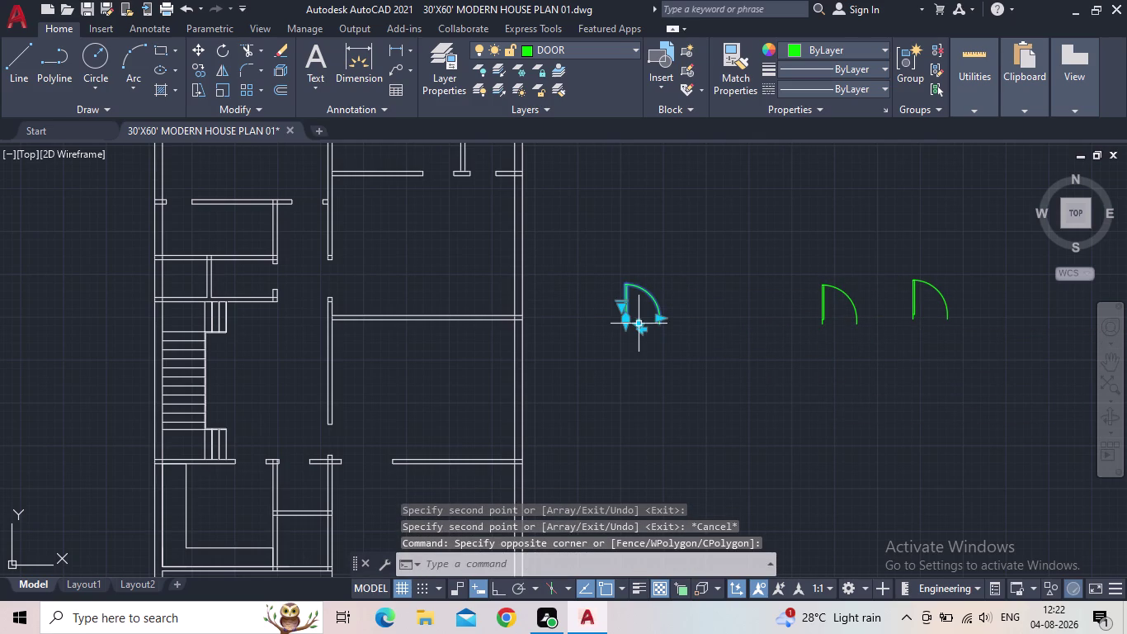
text(SC)
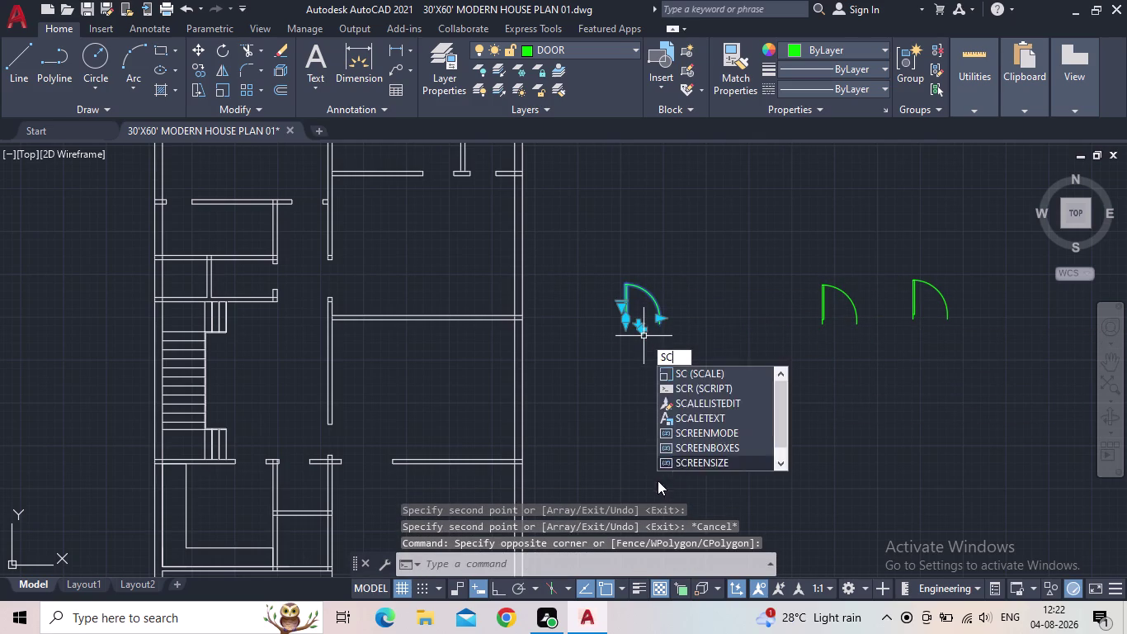
key(space)
click(500, 588)
scroll(up, 3)
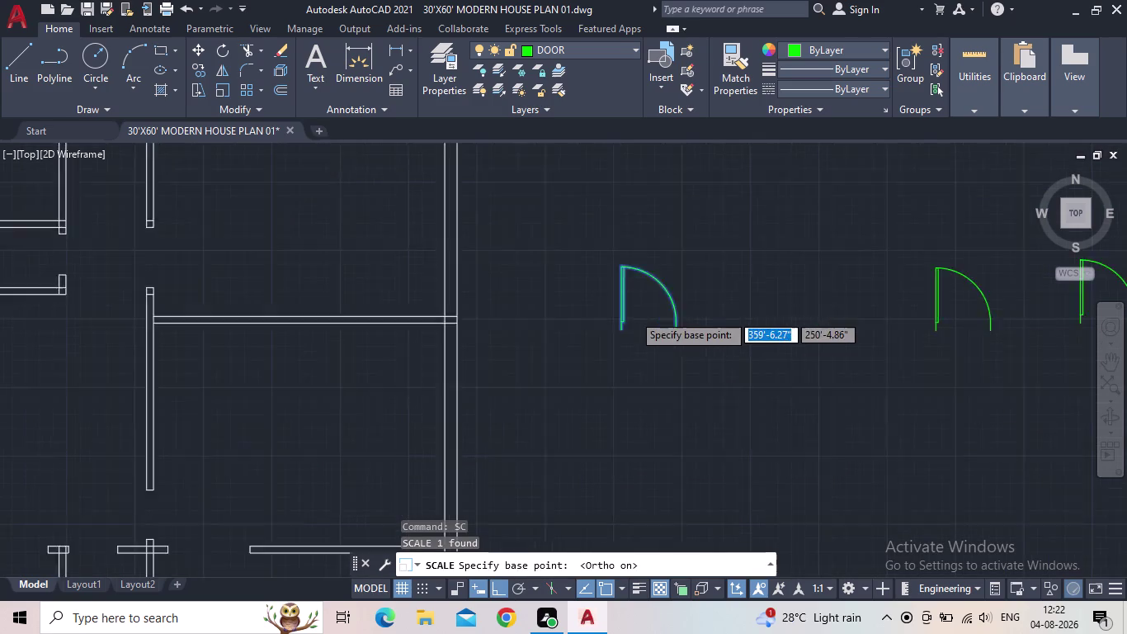
click(616, 344)
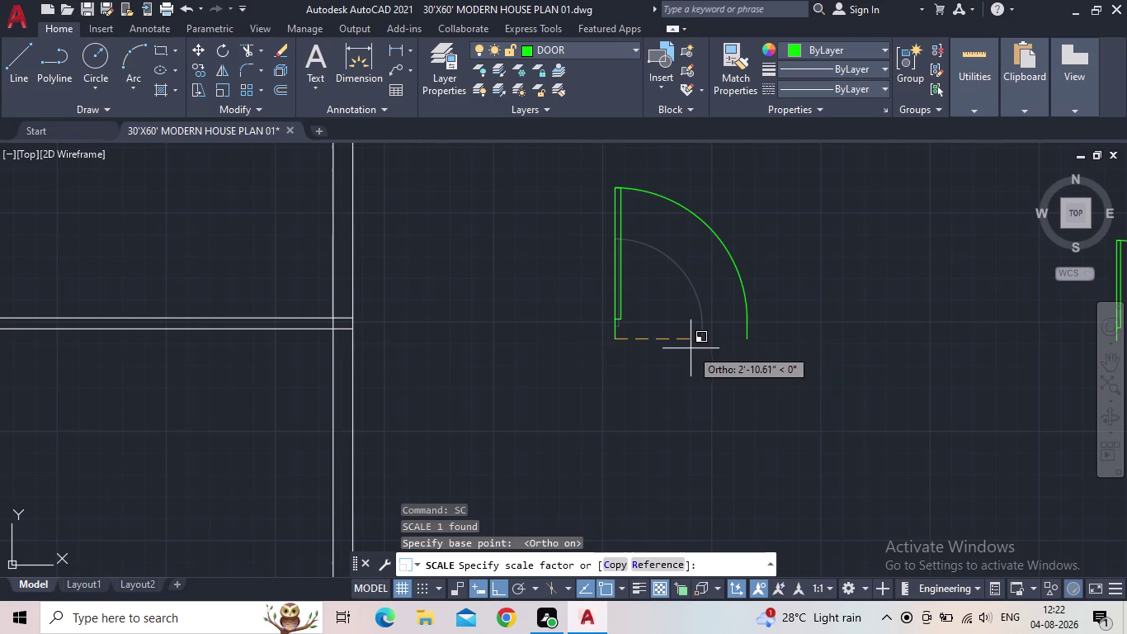
click(647, 566)
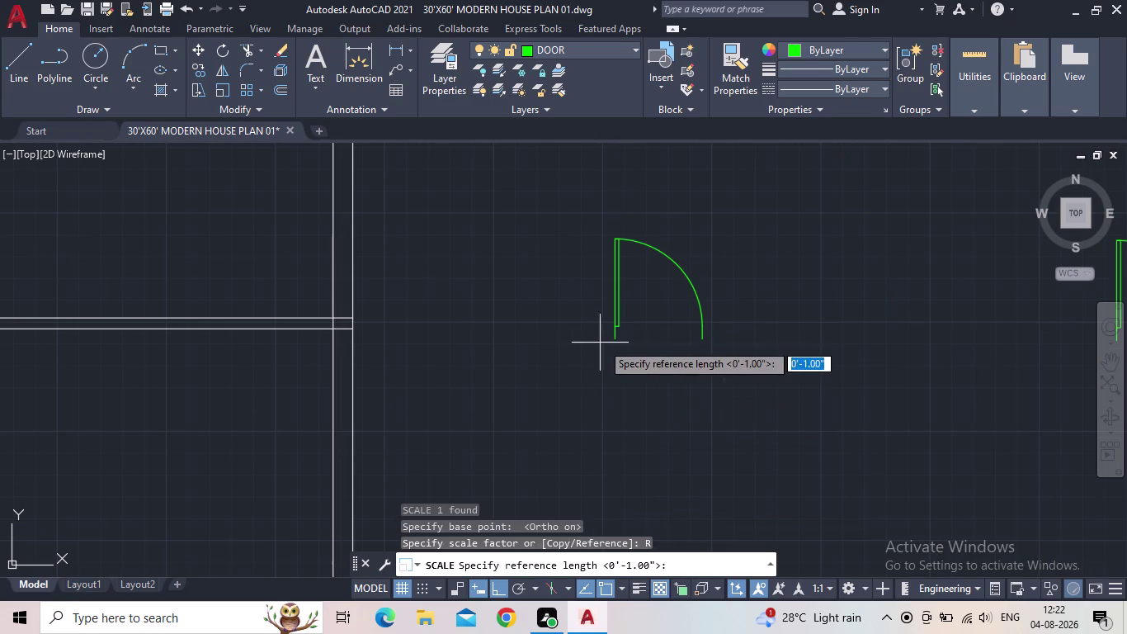
click(612, 343)
click(706, 343)
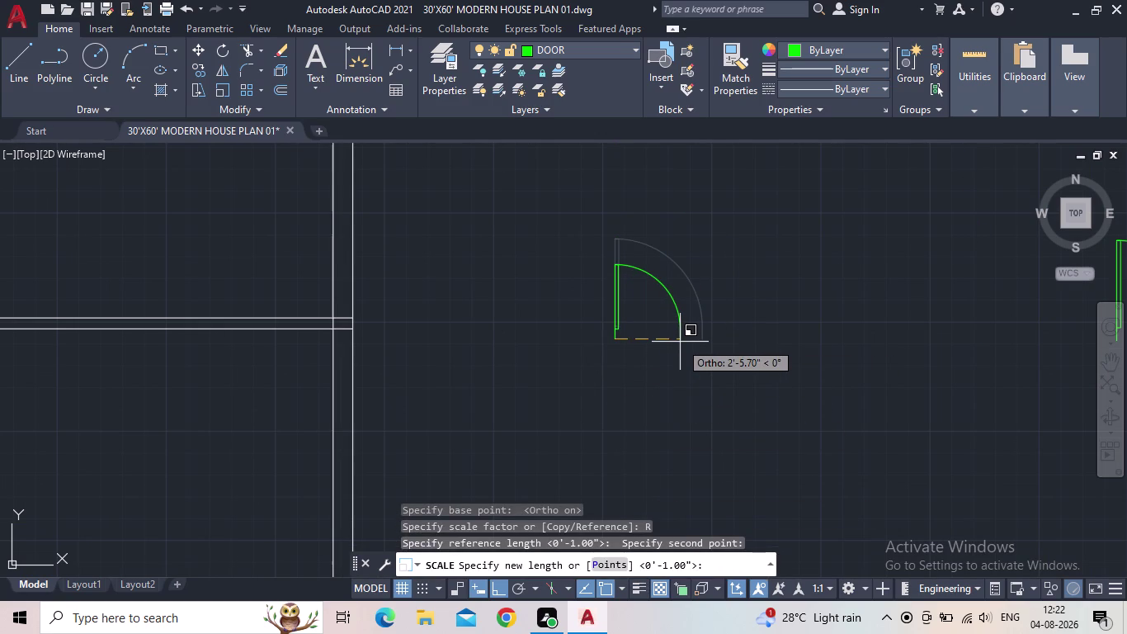
text(3')
key(Return)
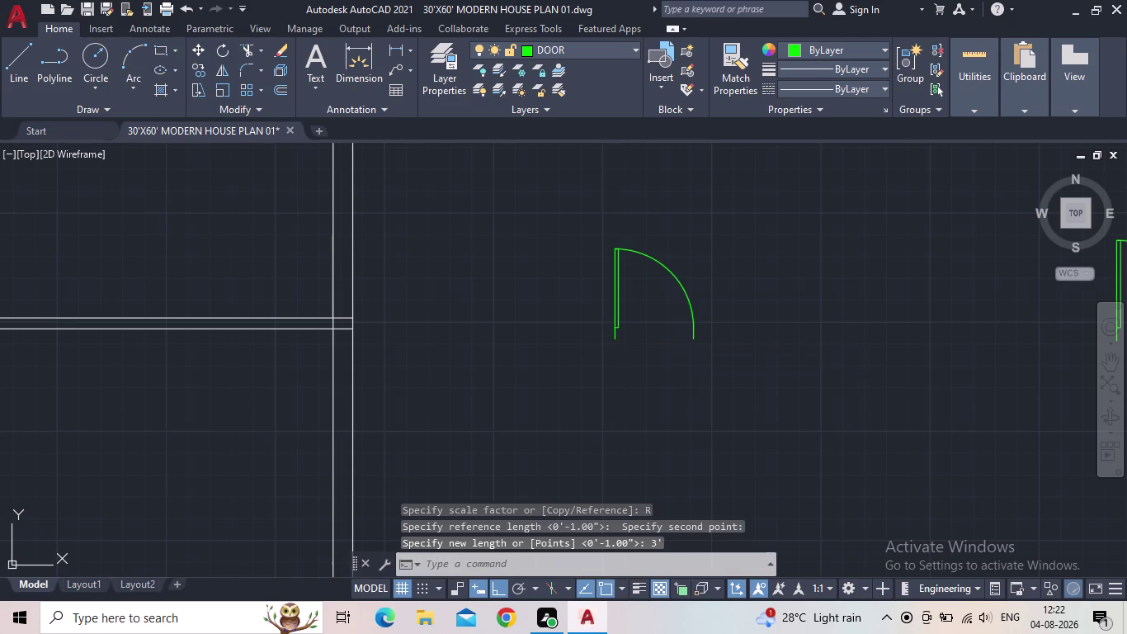
Copy the 3' door twice, one to the left and one below.
middle_drag(644, 291, 662, 334)
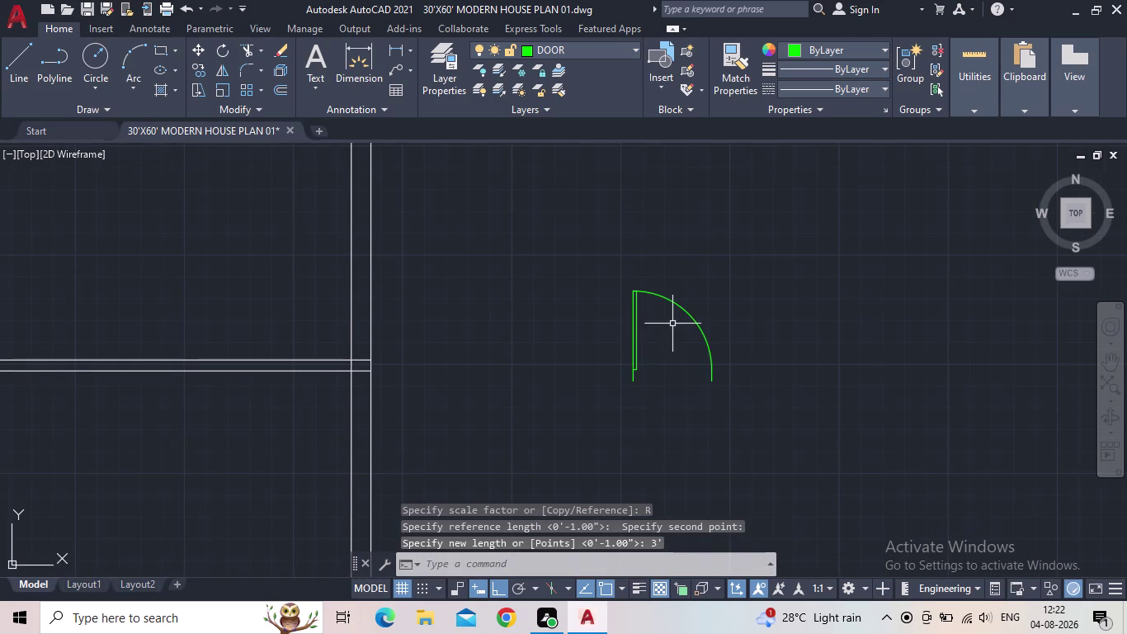
click(694, 367)
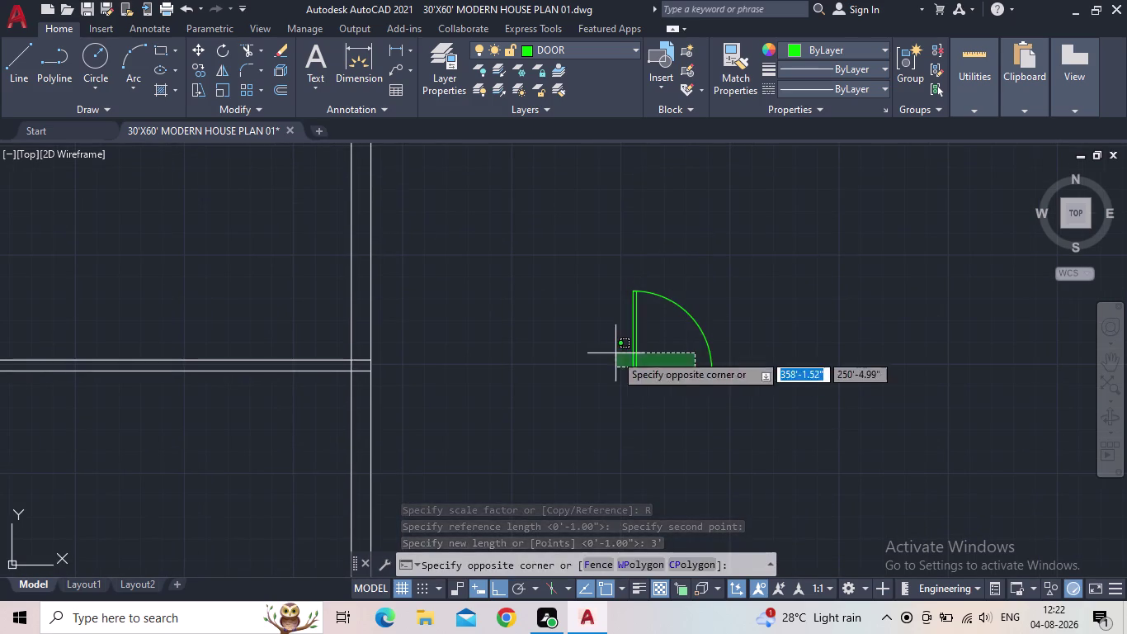
click(615, 353)
key(c)
key(o)
key(Return)
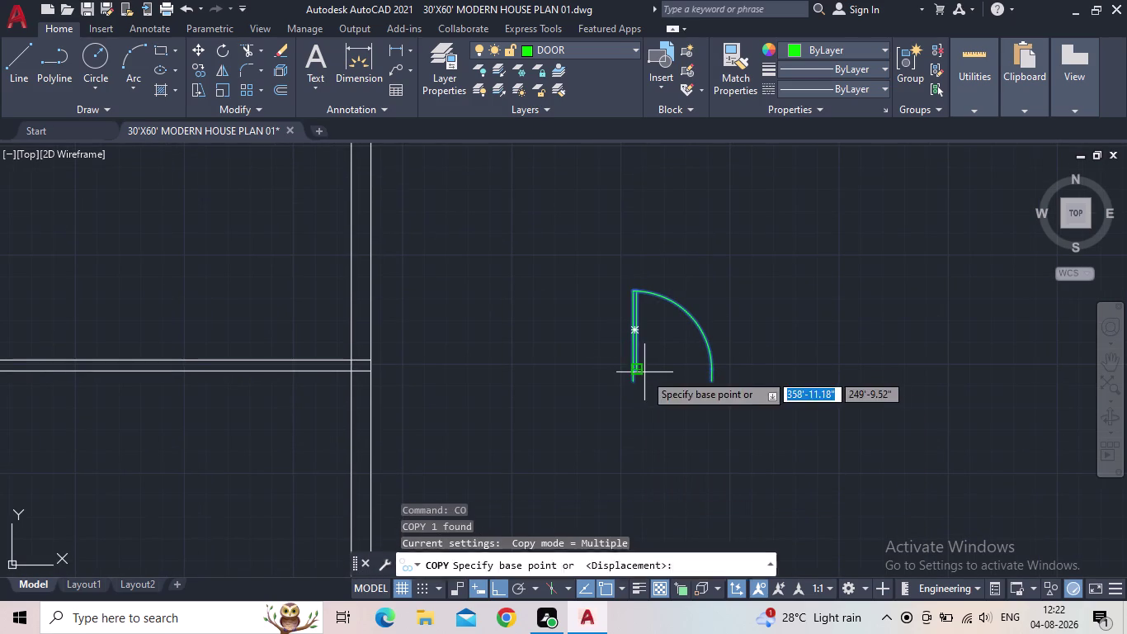
click(636, 383)
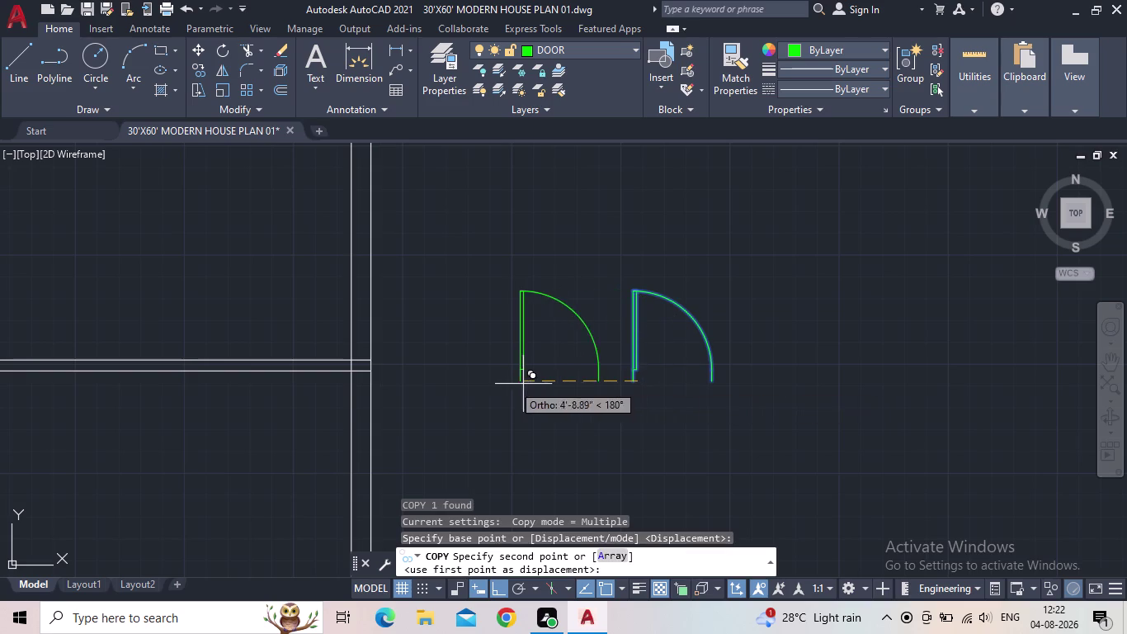
click(492, 384)
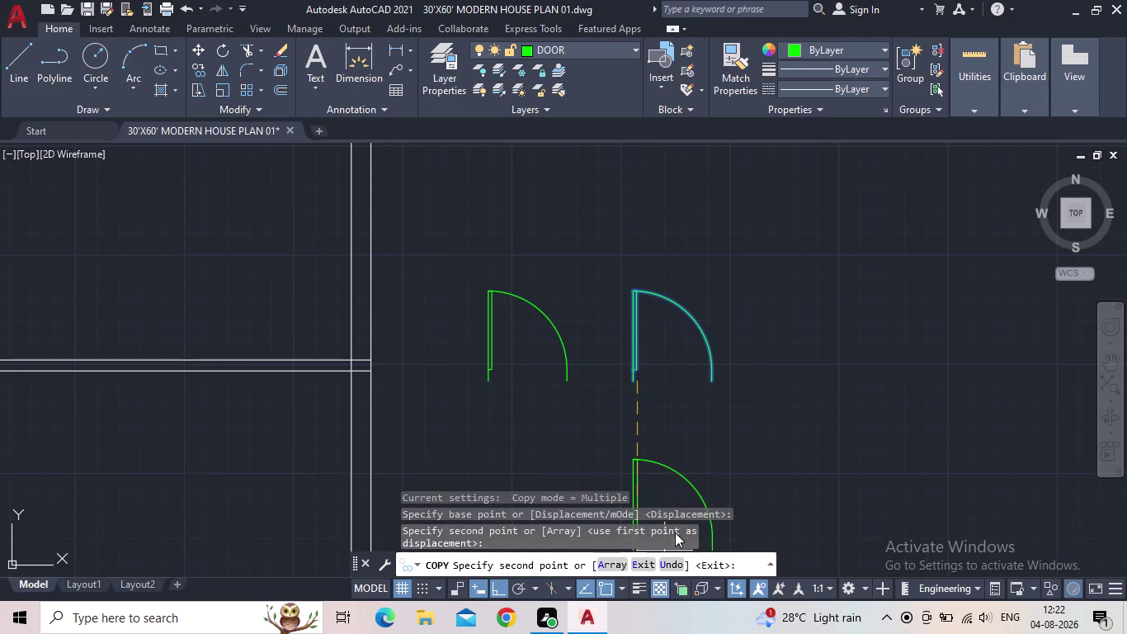
middle_drag(675, 530, 707, 398)
middle_drag(712, 413, 717, 311)
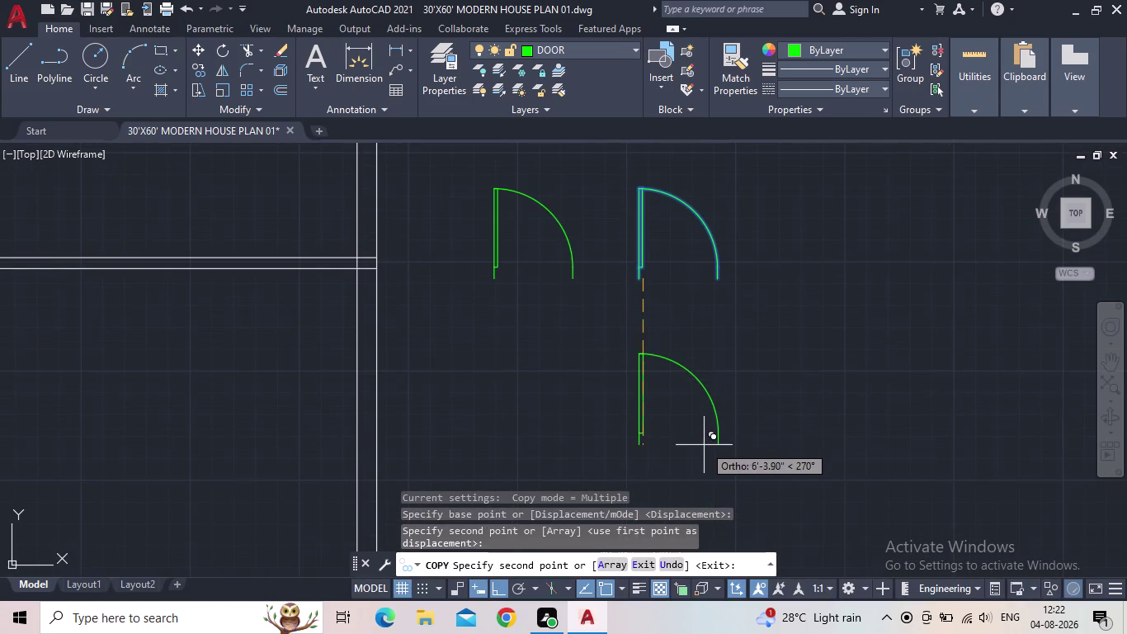
click(708, 451)
key(Escape)
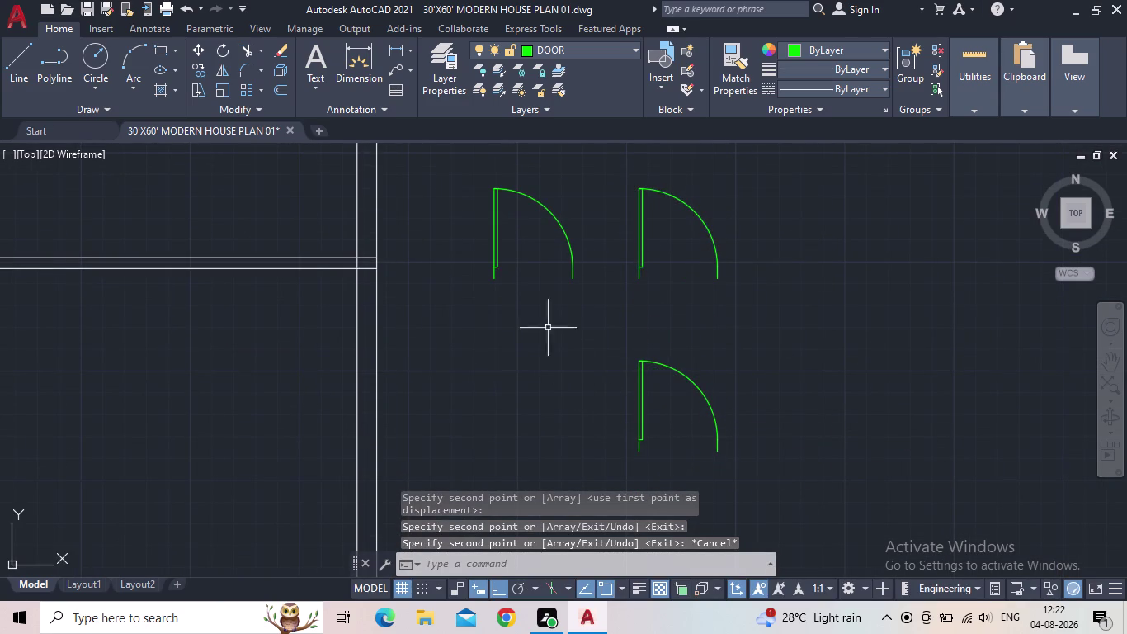
Select the lower door copy.
middle_drag(543, 272, 544, 278)
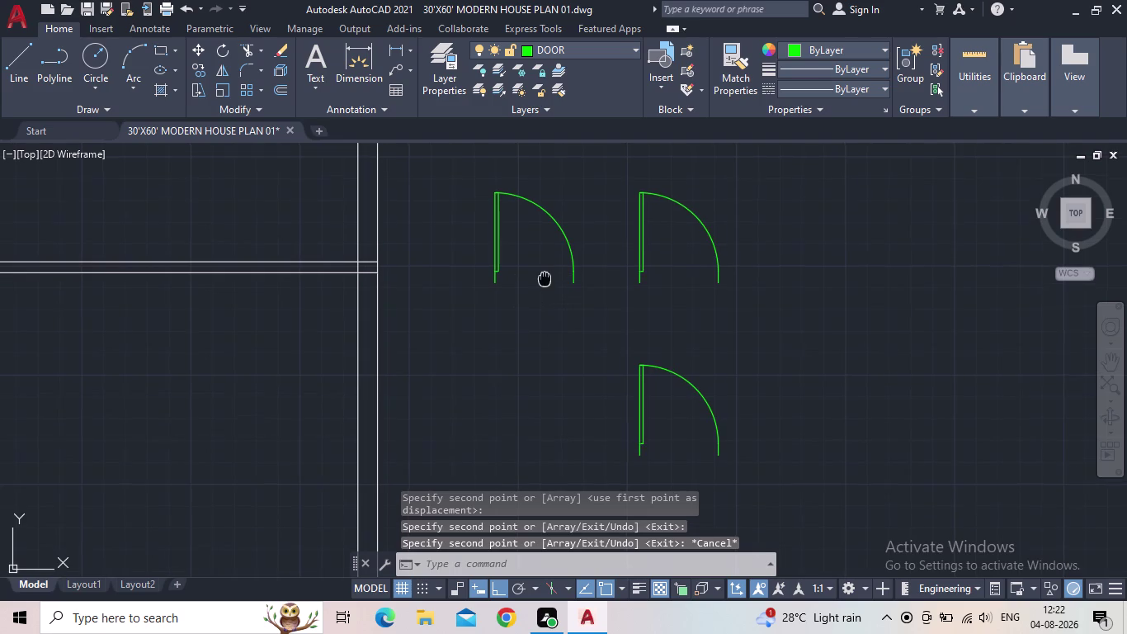
middle_drag(543, 277, 545, 295)
drag(680, 452, 672, 446)
click(617, 441)
middle_drag(680, 456, 703, 392)
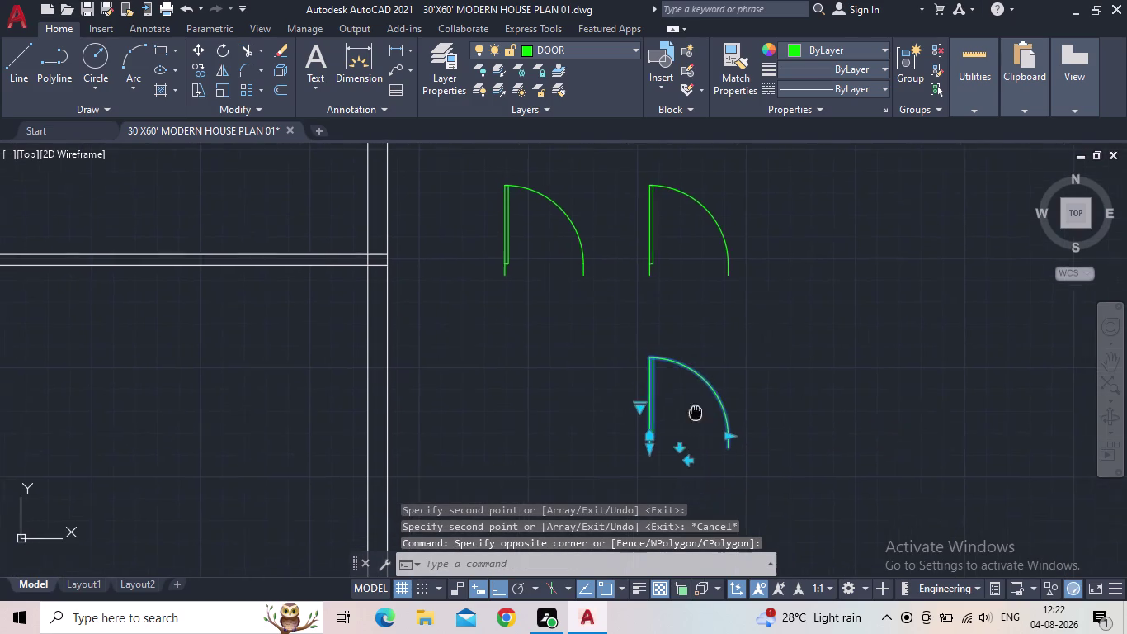
middle_drag(703, 392, 728, 360)
Rotate one spare door 90° about a chosen pivot point using RO.
key(r)
key(o)
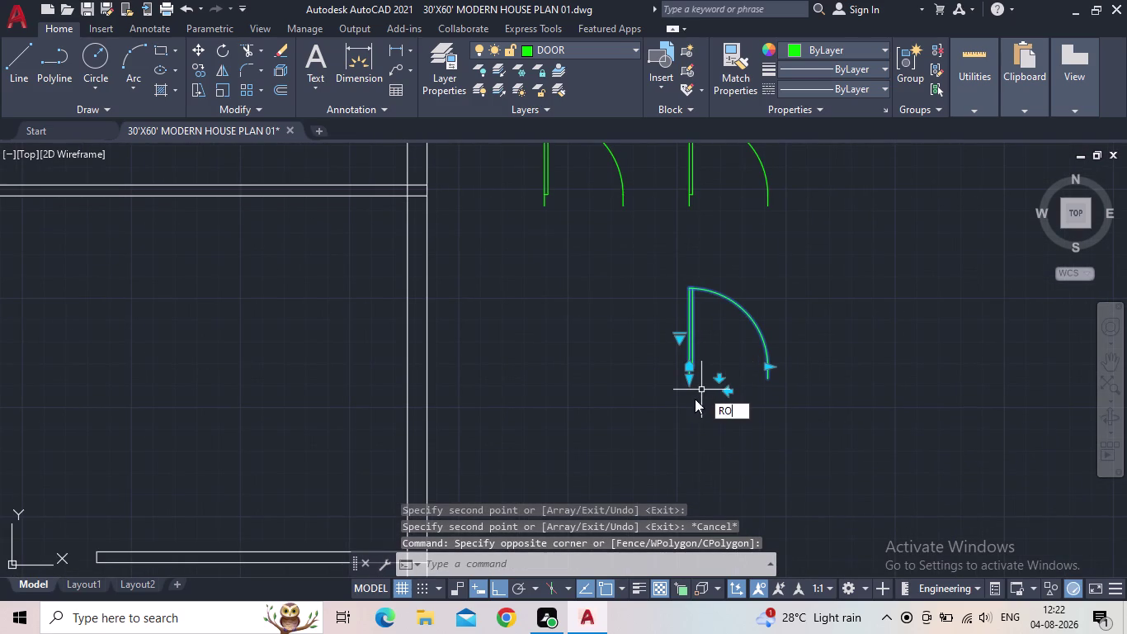
key(space)
click(694, 377)
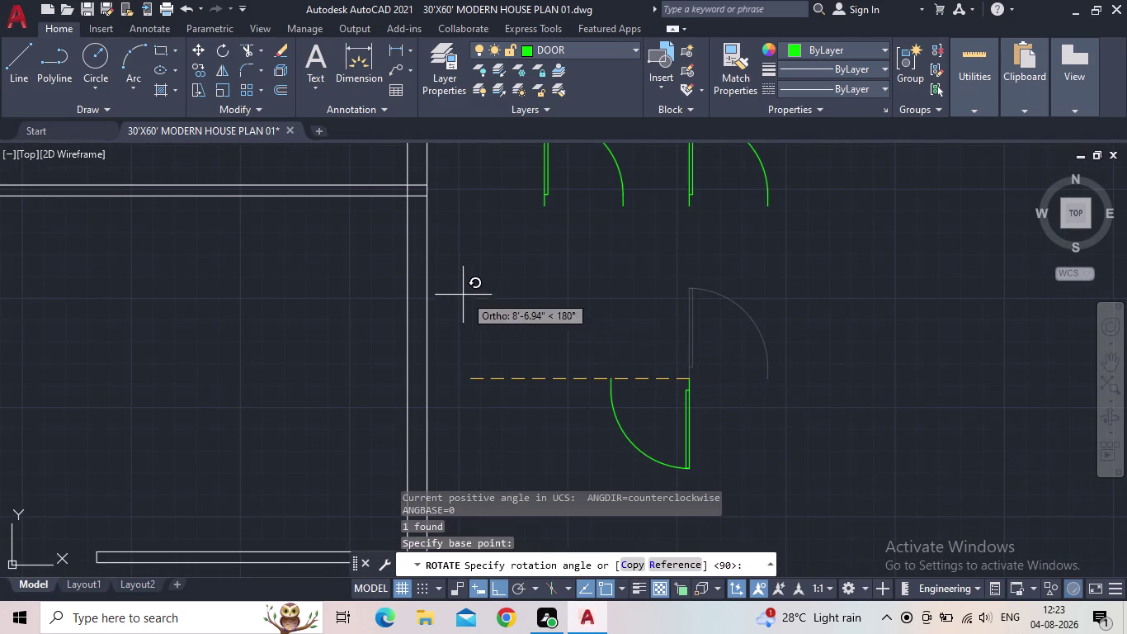
click(707, 477)
Select the right-hand spare door and flip its swing with the flip grips.
middle_drag(728, 401, 721, 434)
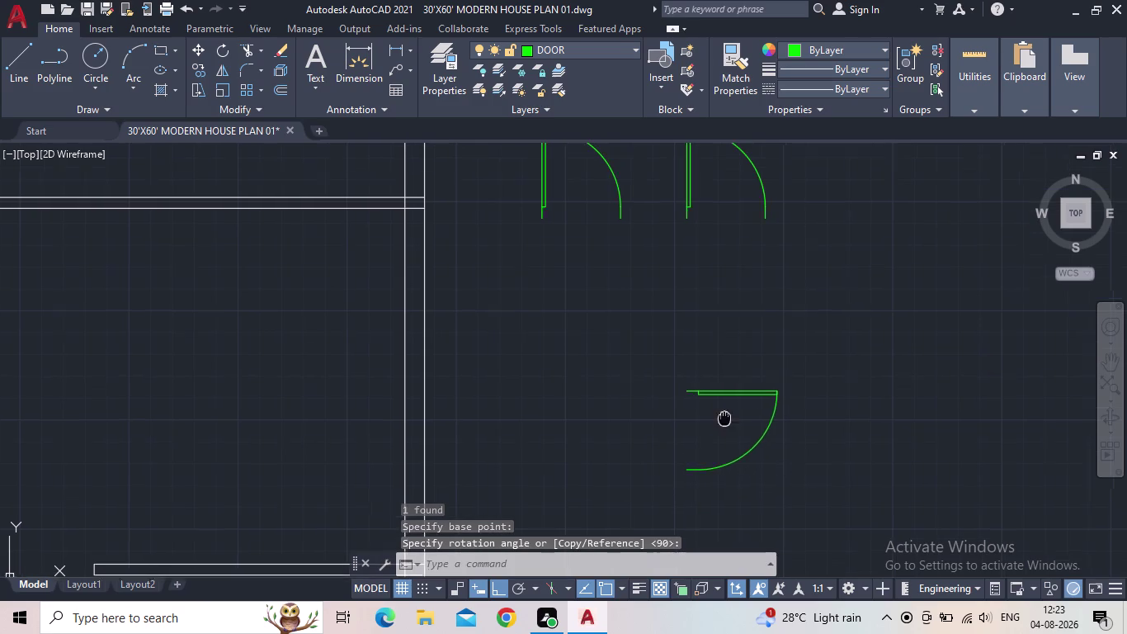
middle_drag(721, 434, 721, 459)
scroll(down, 3)
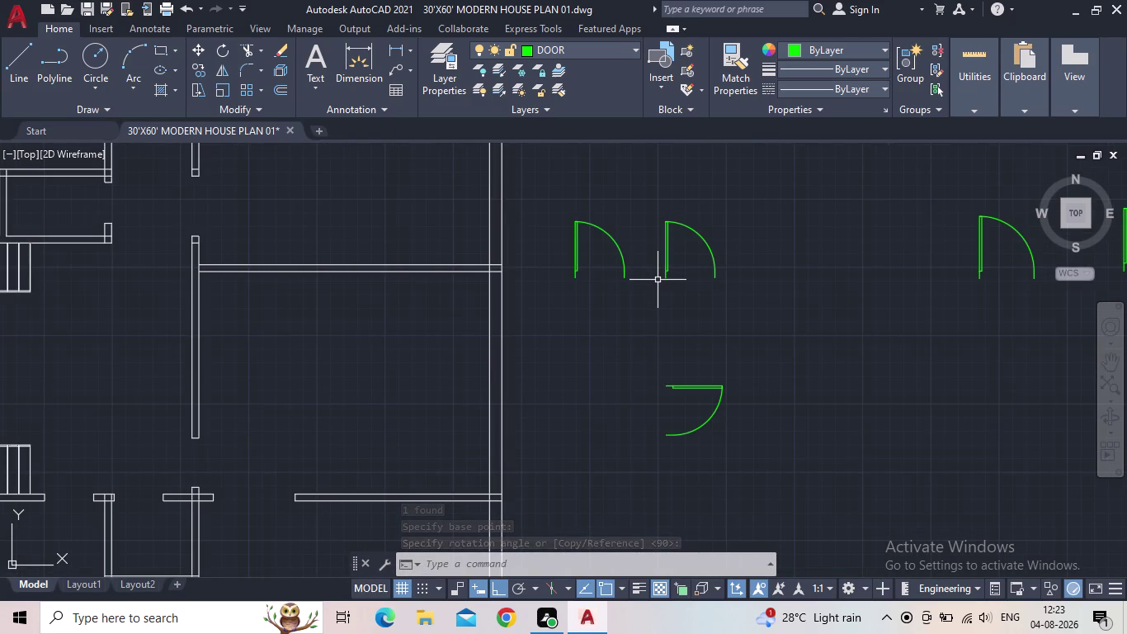
click(688, 275)
click(651, 257)
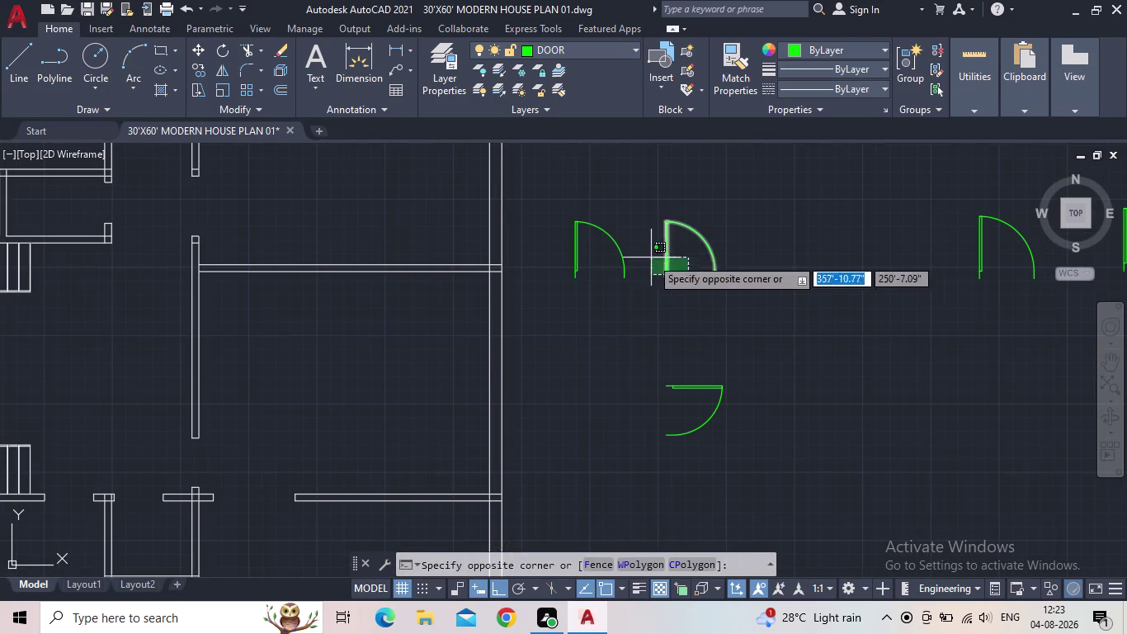
scroll(up, 3)
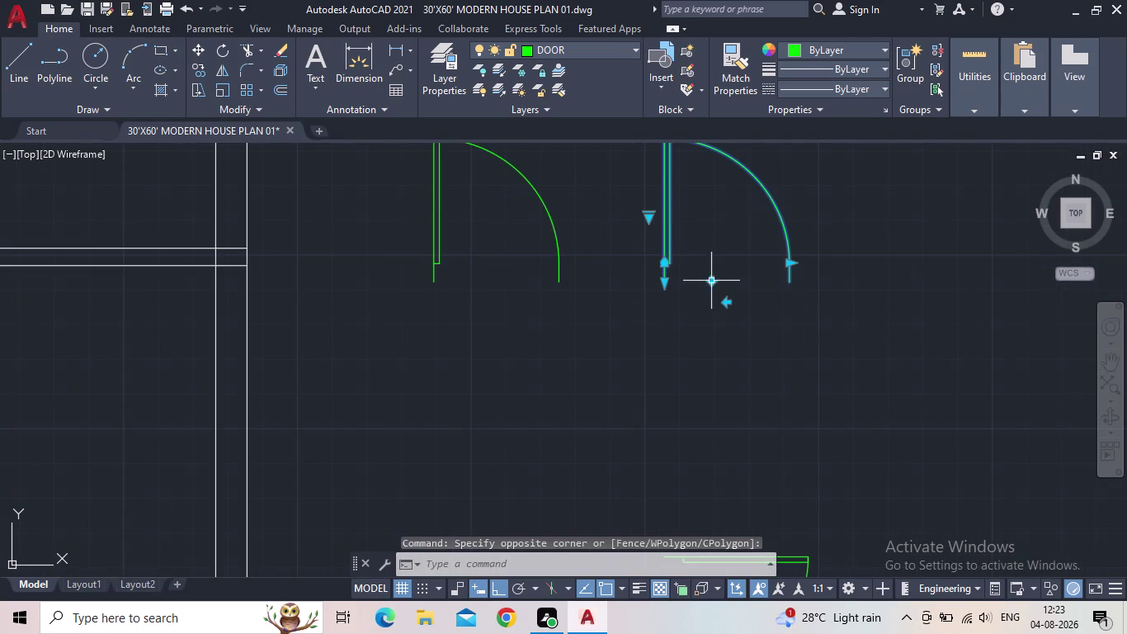
click(713, 282)
click(726, 245)
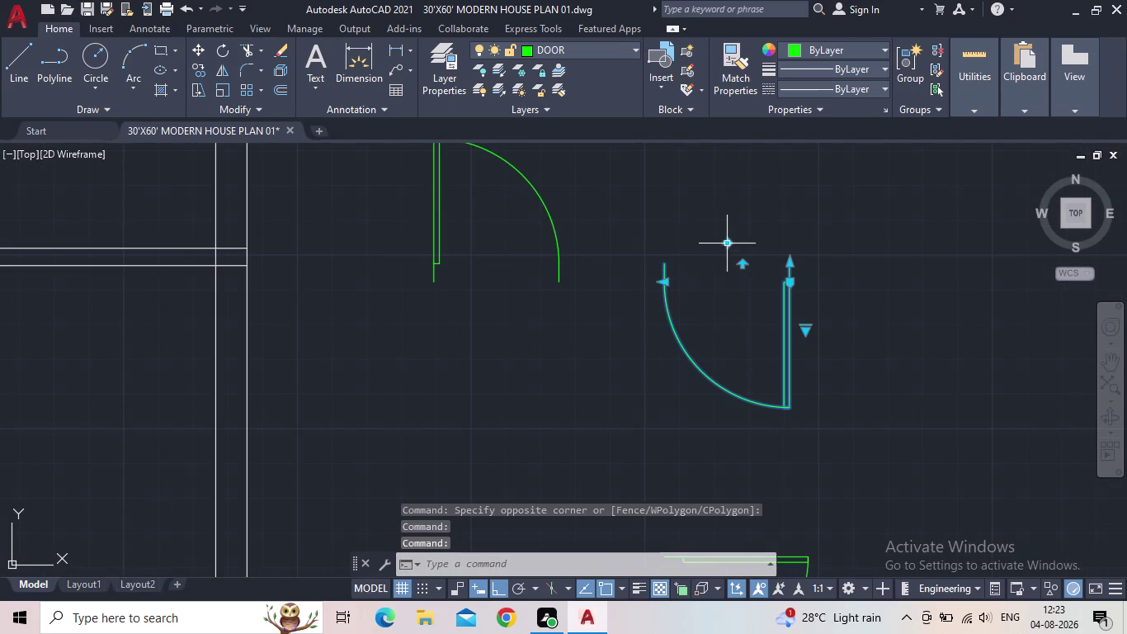
Flip the left spare door's swing direction, then clear the selection.
click(433, 260)
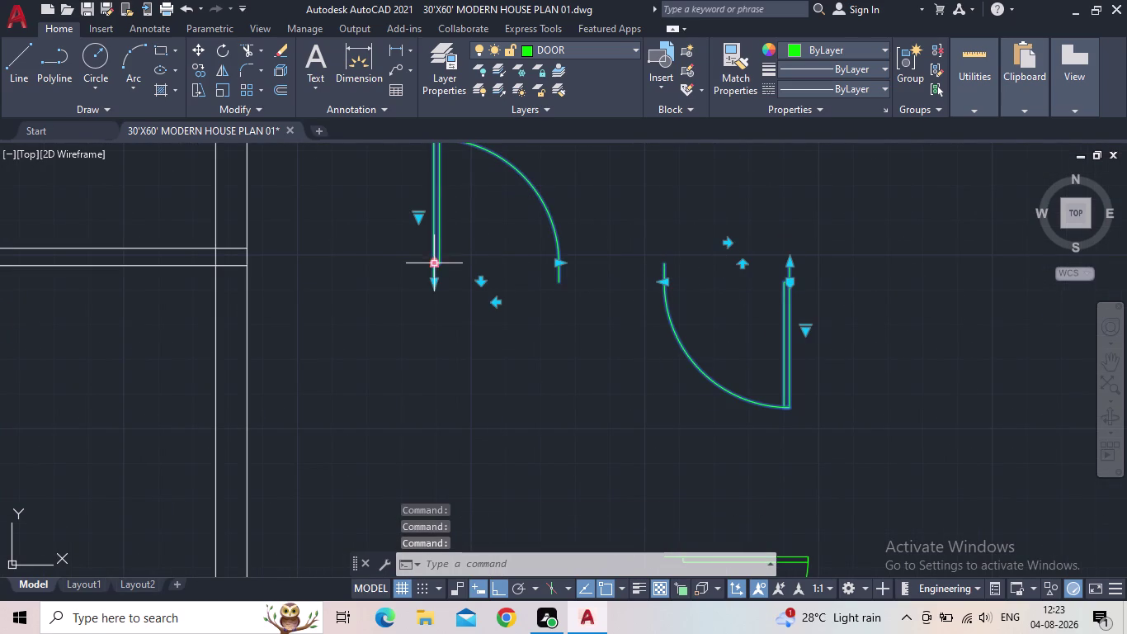
click(497, 303)
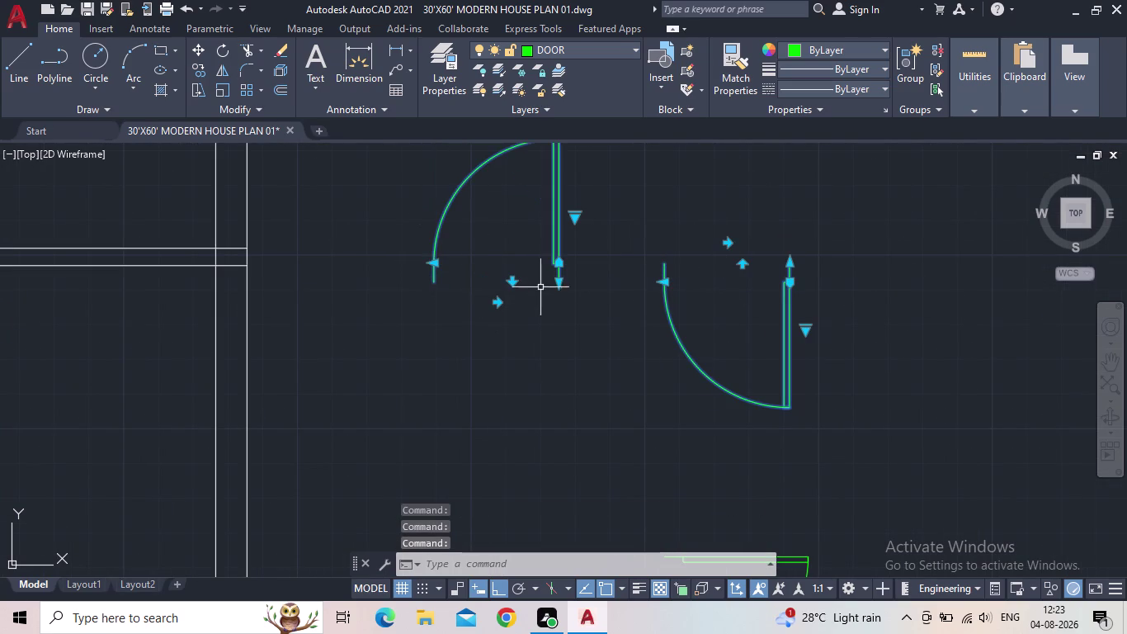
key(Escape)
Pick the flipped left door and start moving it with M.
click(559, 272)
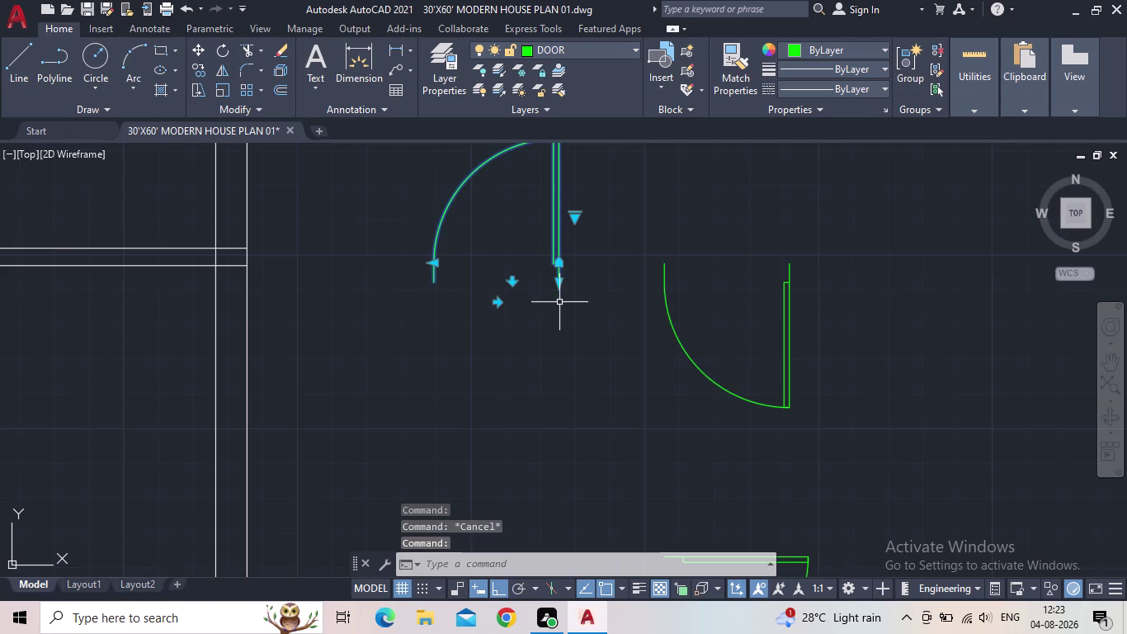
text(M)
key(space)
drag(560, 282, 553, 283)
Turn Ortho off and drop the moving door into the upper wall opening.
middle_drag(442, 313, 537, 316)
scroll(down, 3)
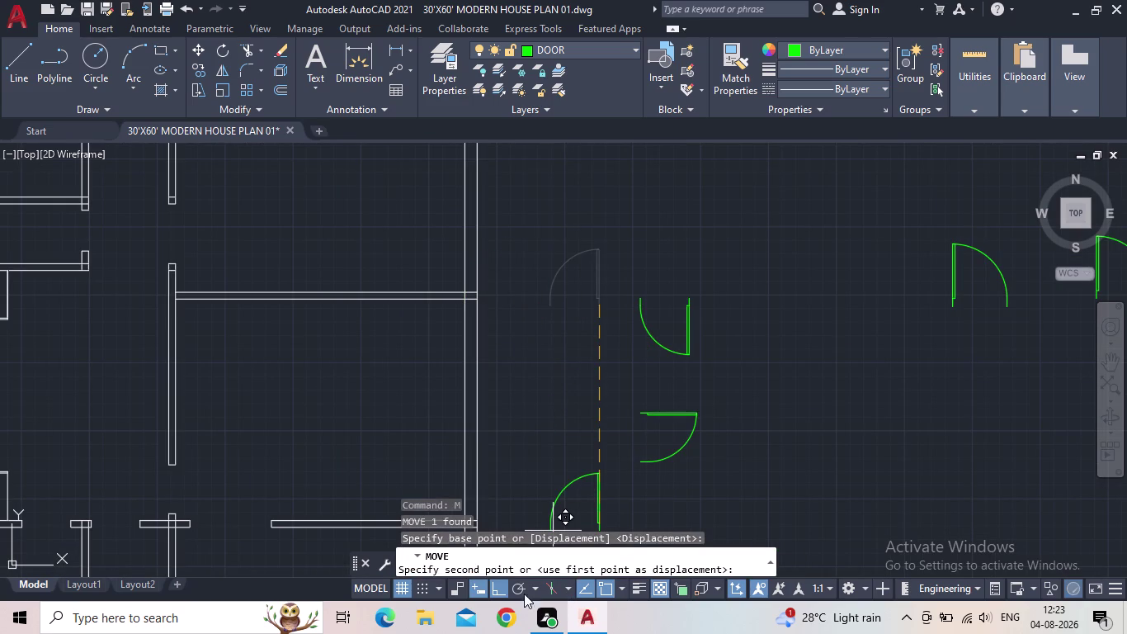
click(499, 590)
middle_drag(339, 344, 762, 374)
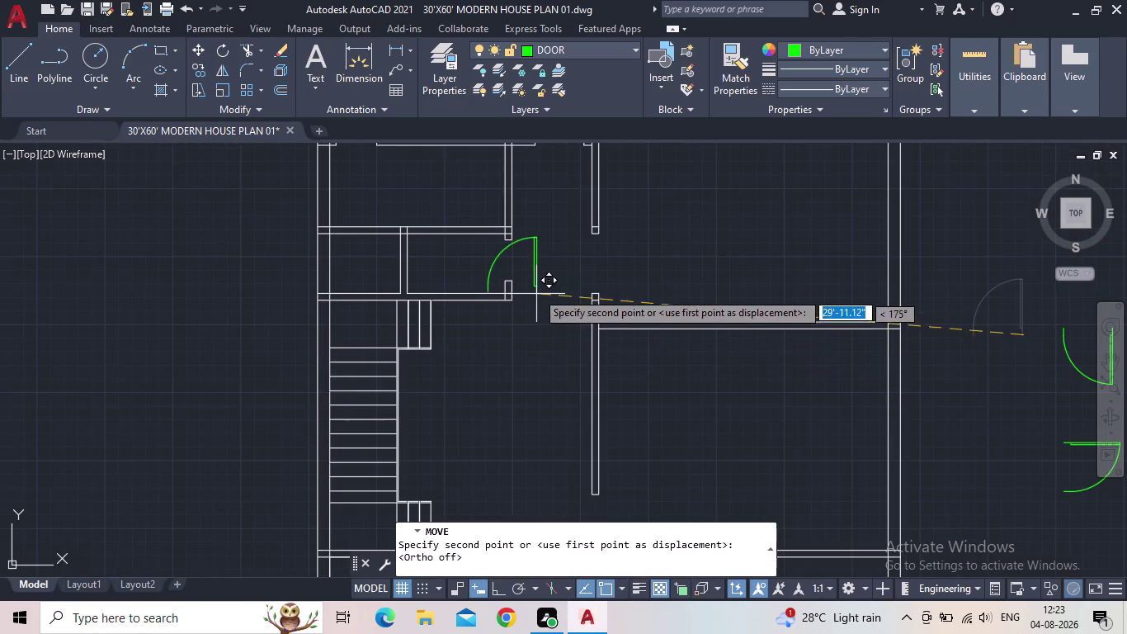
middle_drag(555, 320, 566, 375)
middle_drag(569, 343, 541, 491)
scroll(up, 3)
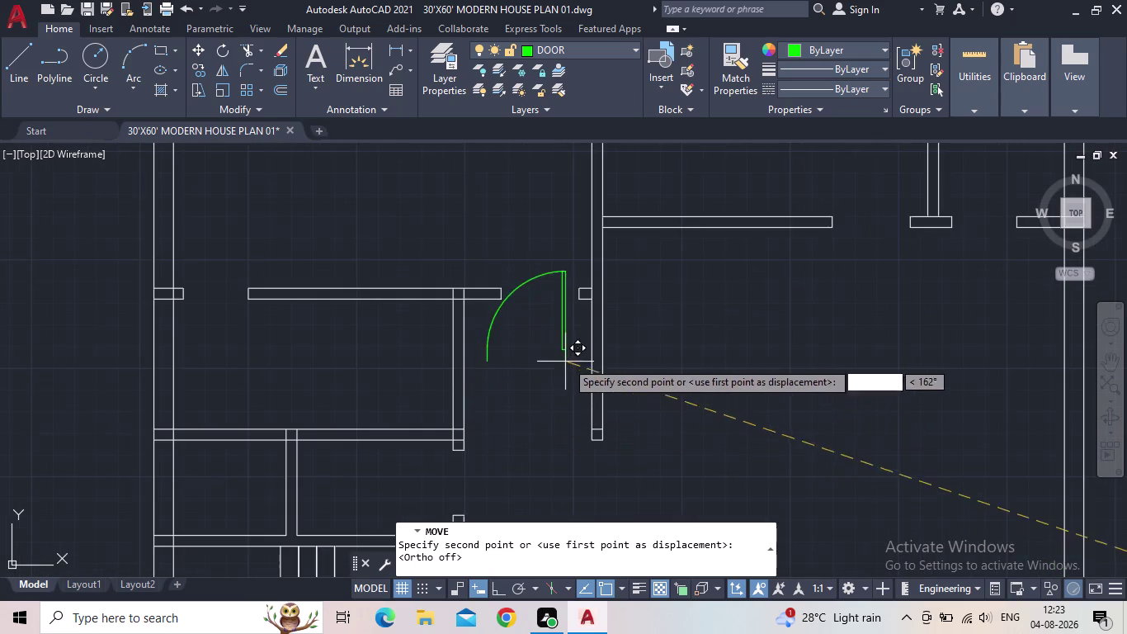
scroll(up, 3)
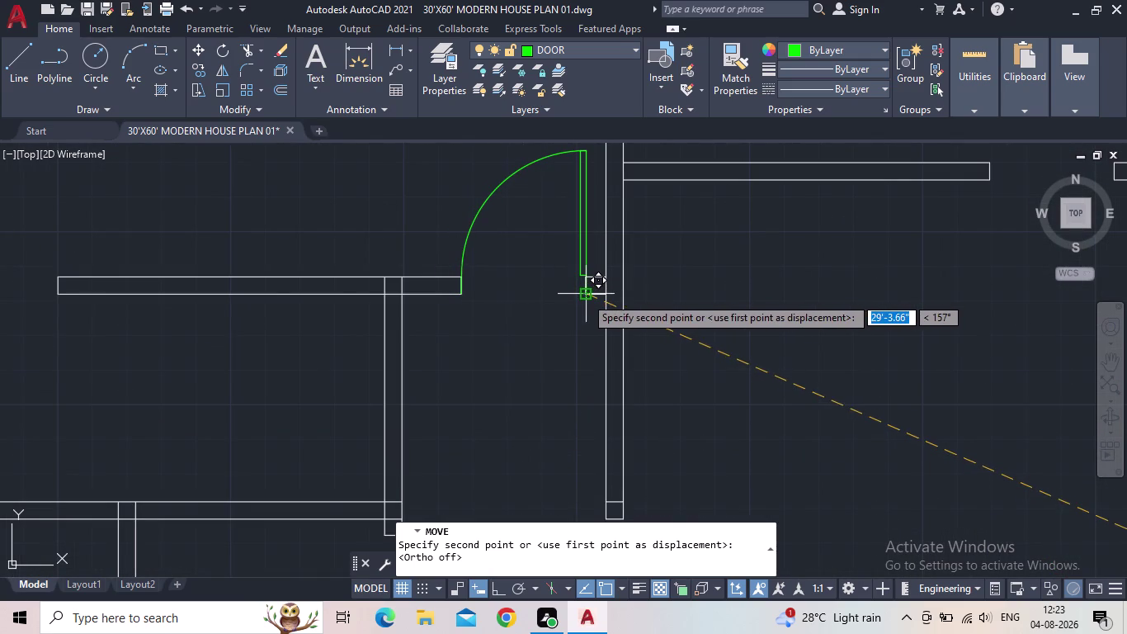
click(586, 298)
Select the next spare door and start moving it.
scroll(down, 3)
middle_drag(659, 370, 459, 342)
scroll(down, 3)
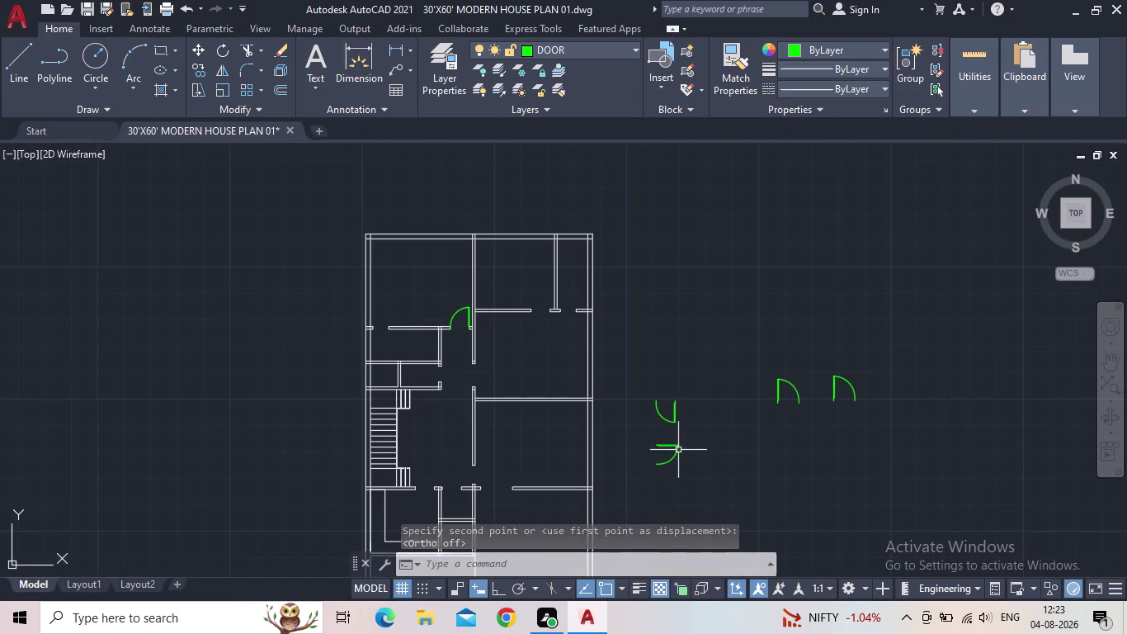
click(674, 456)
scroll(up, 3)
text(M)
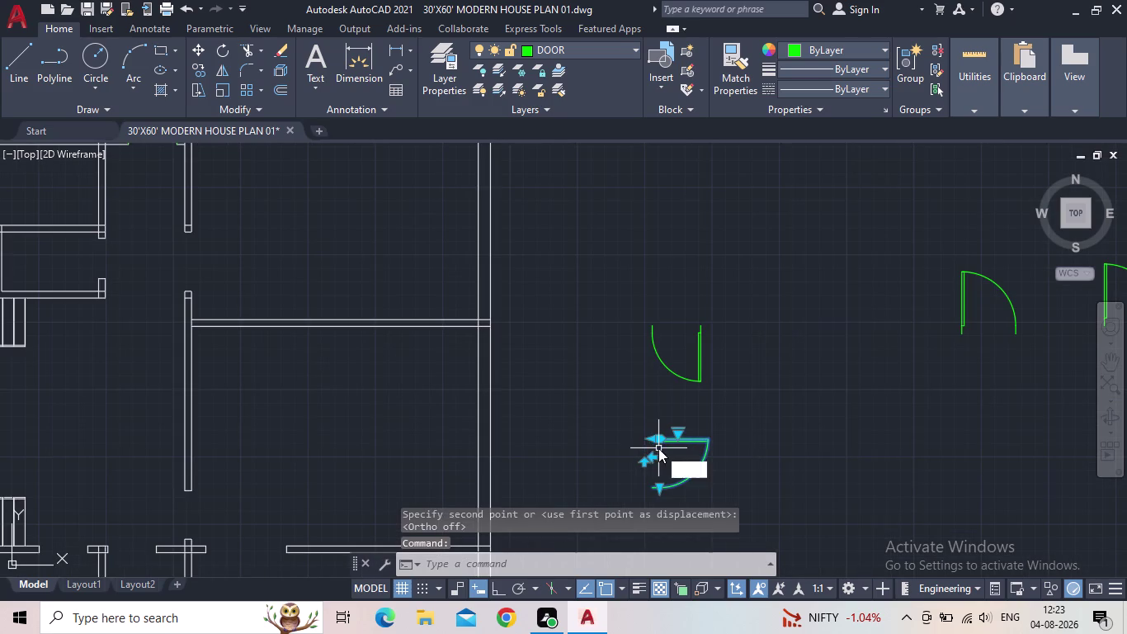
key(space)
drag(651, 443, 639, 443)
Snap that door into the lower wall opening and end the move.
middle_drag(532, 427, 707, 408)
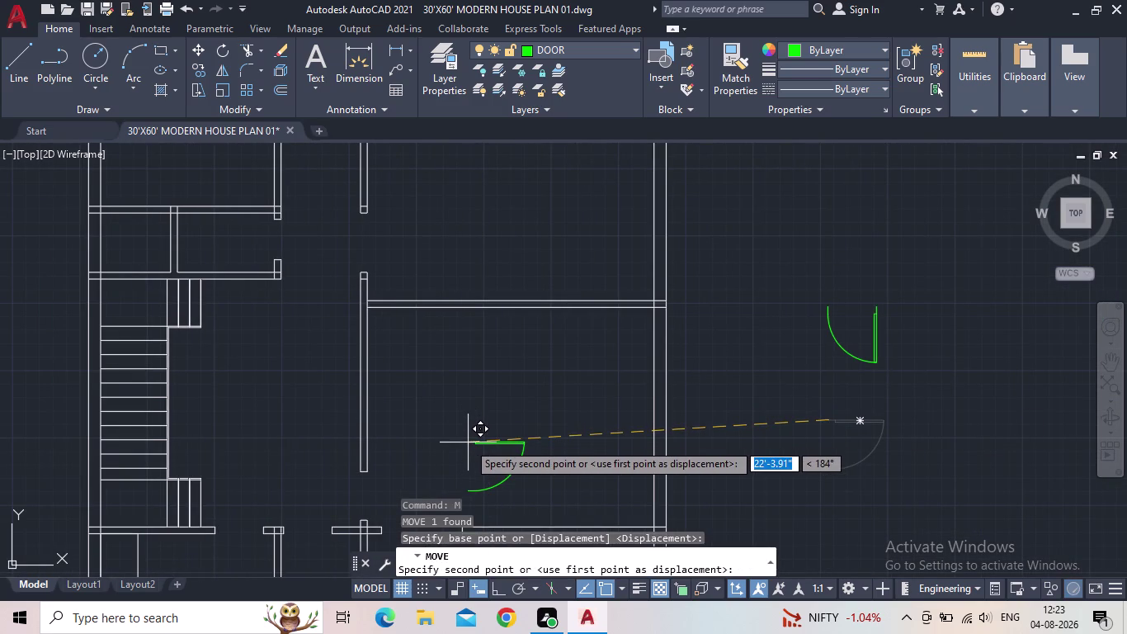
scroll(down, 3)
middle_drag(485, 399, 540, 353)
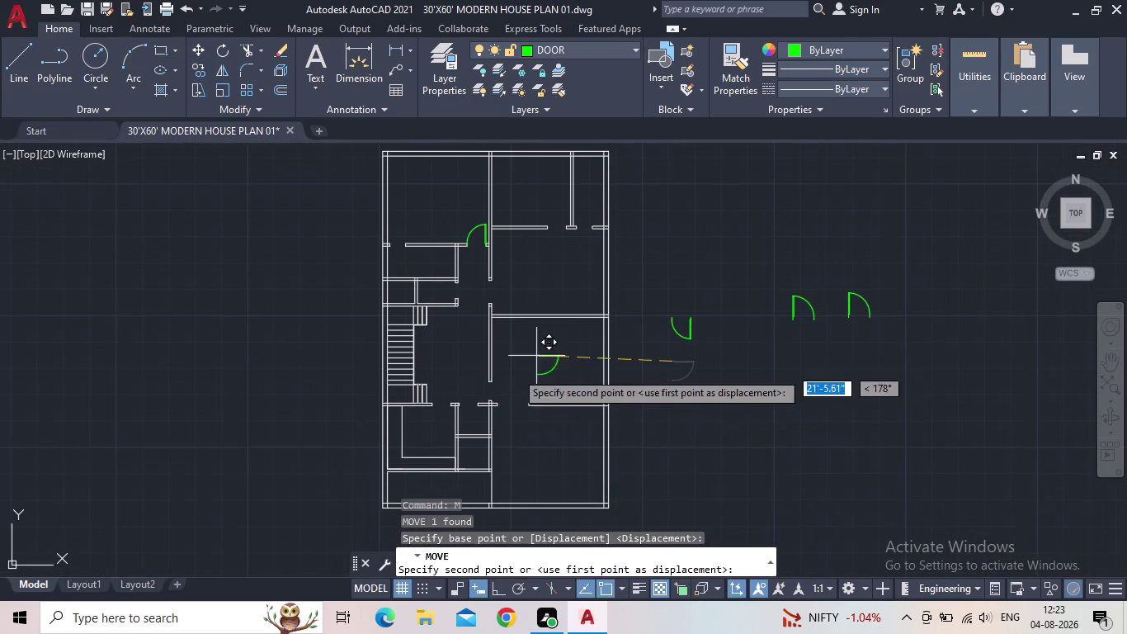
scroll(up, 3)
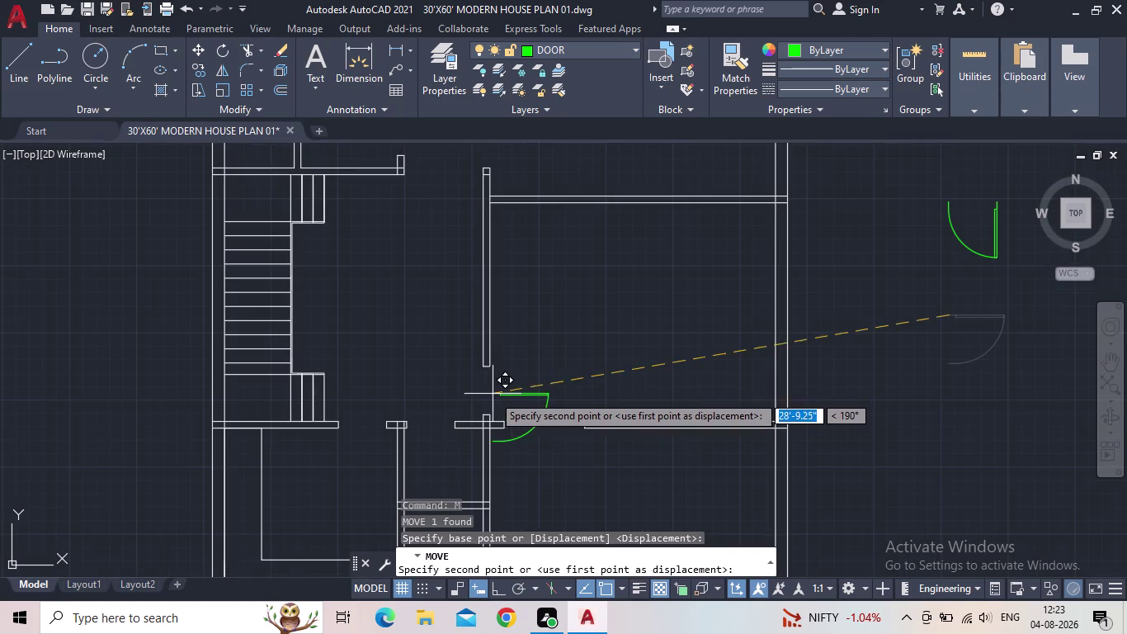
scroll(up, 3)
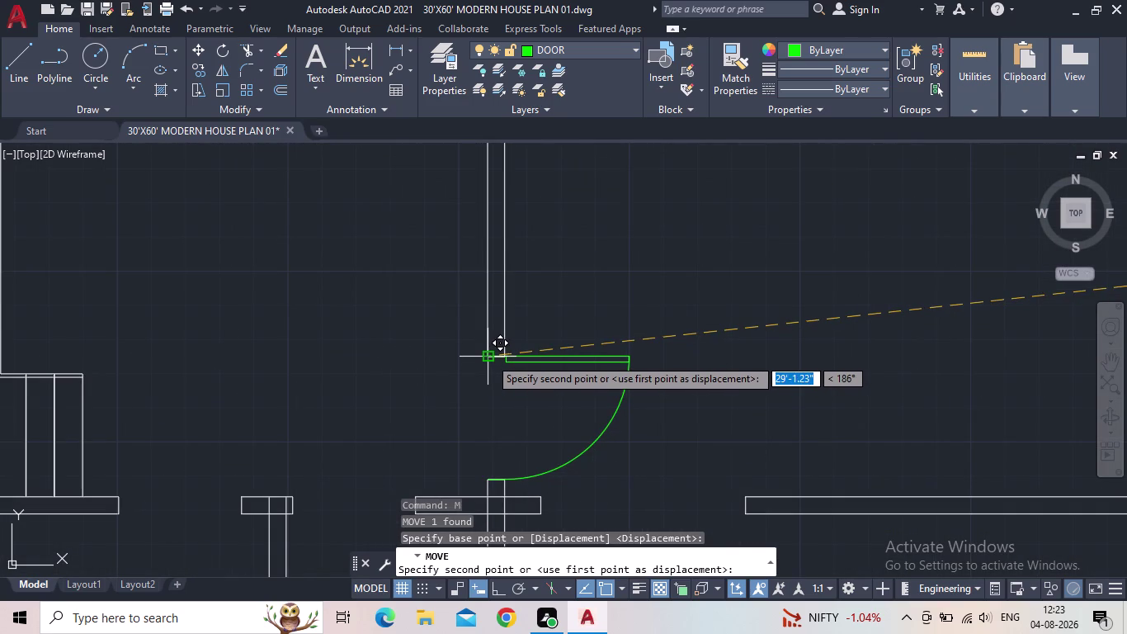
click(490, 359)
scroll(down, 3)
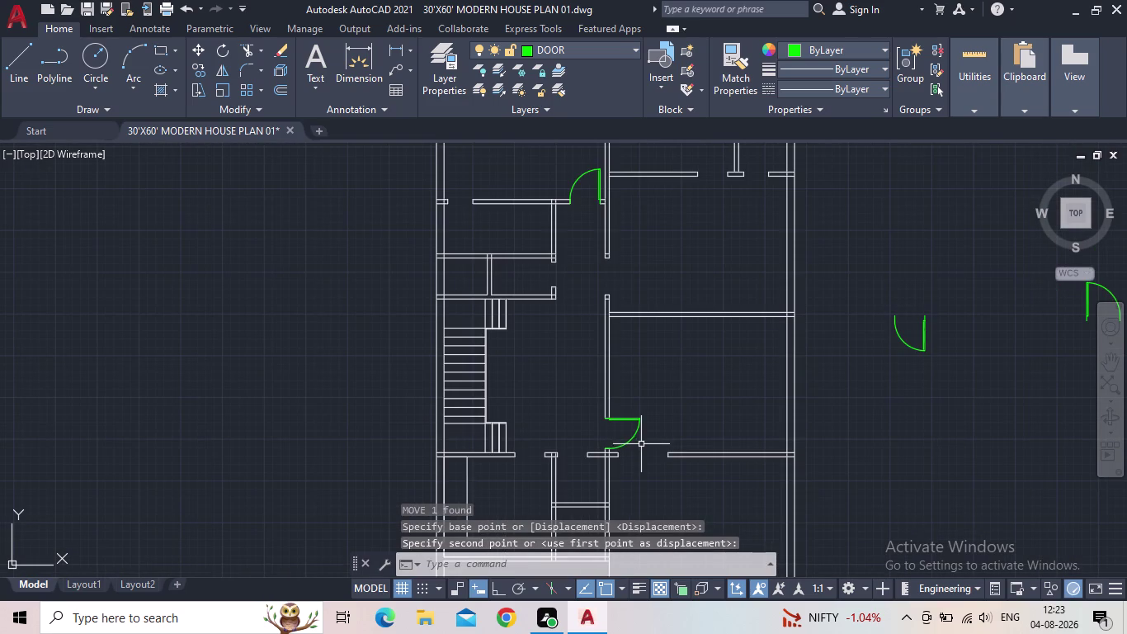
key(Escape)
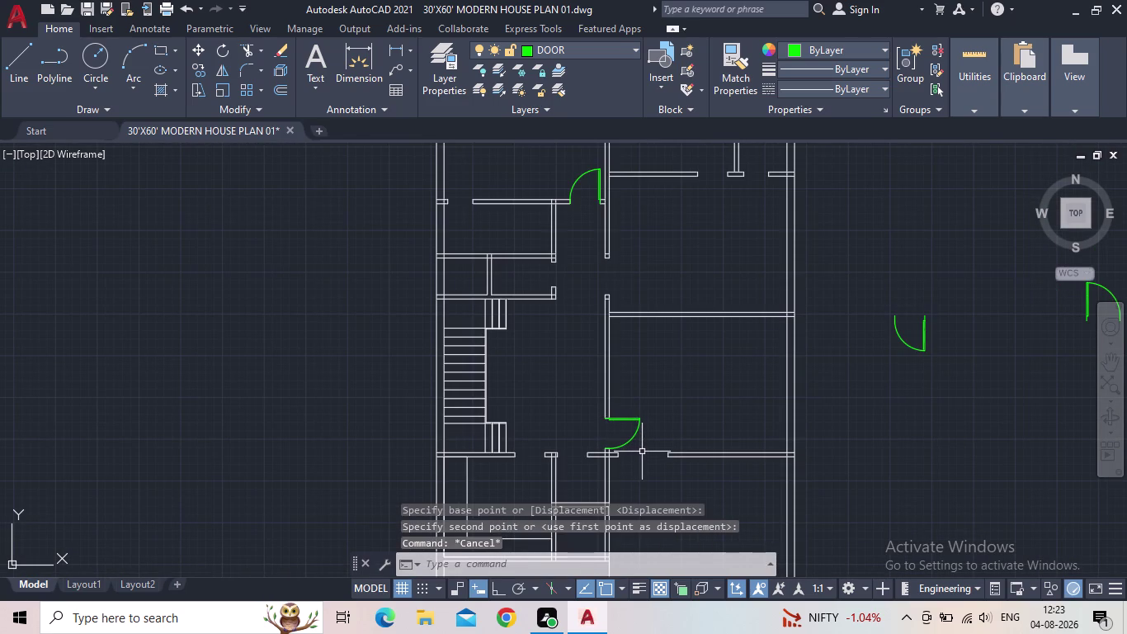
Start a CO copy of the lower door, using its corner as base point.
key(c)
key(o)
key(space)
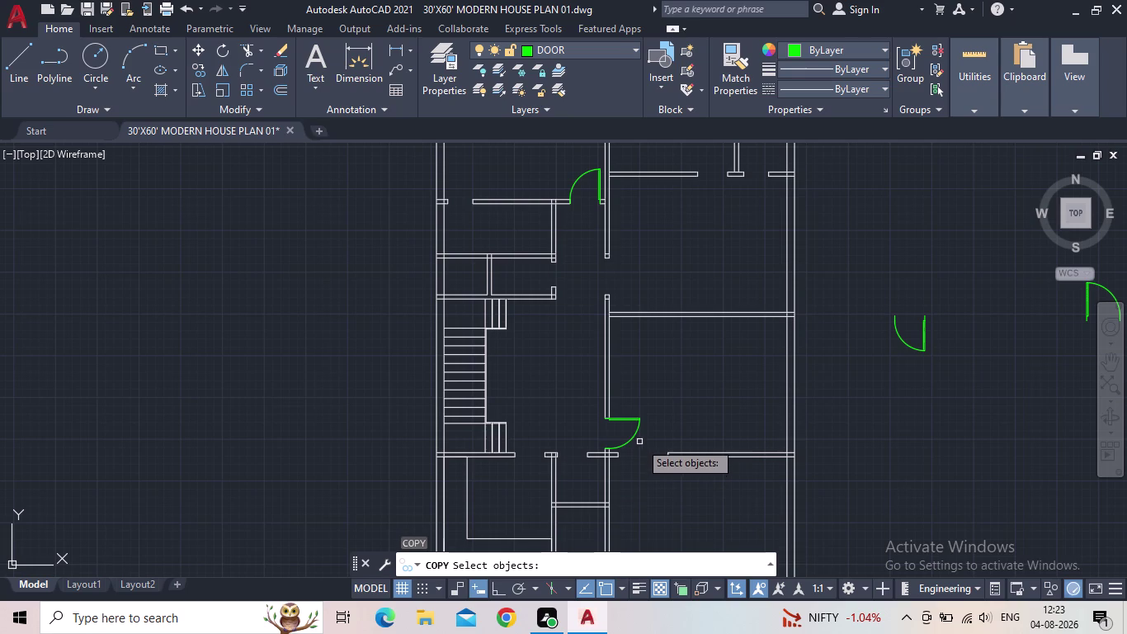
click(640, 440)
click(623, 437)
key(space)
scroll(up, 3)
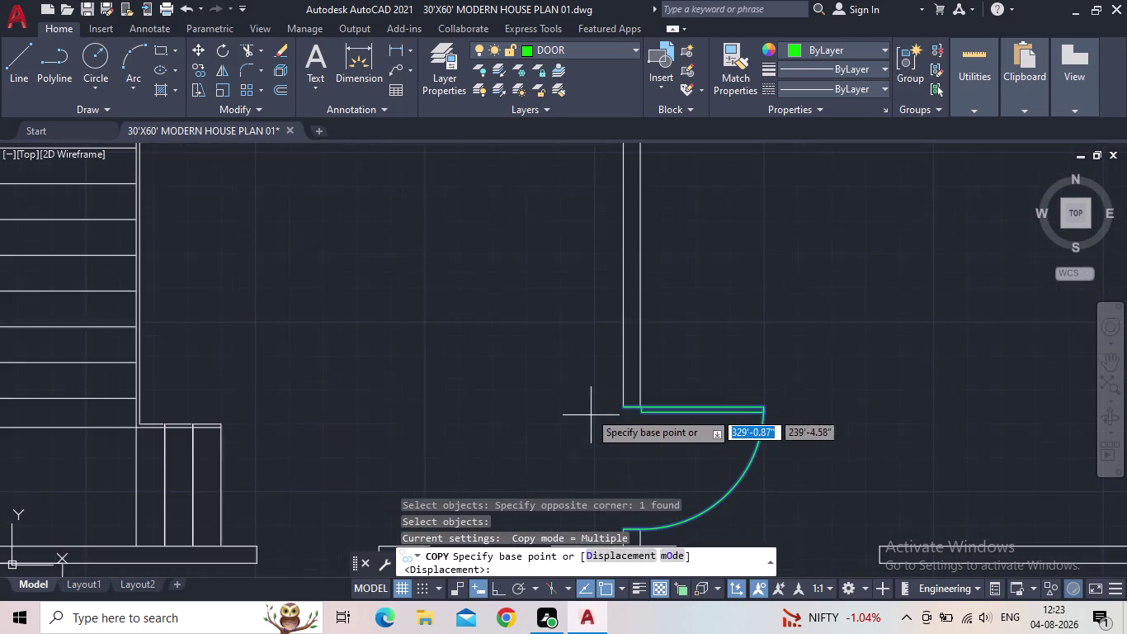
scroll(up, 3)
click(651, 415)
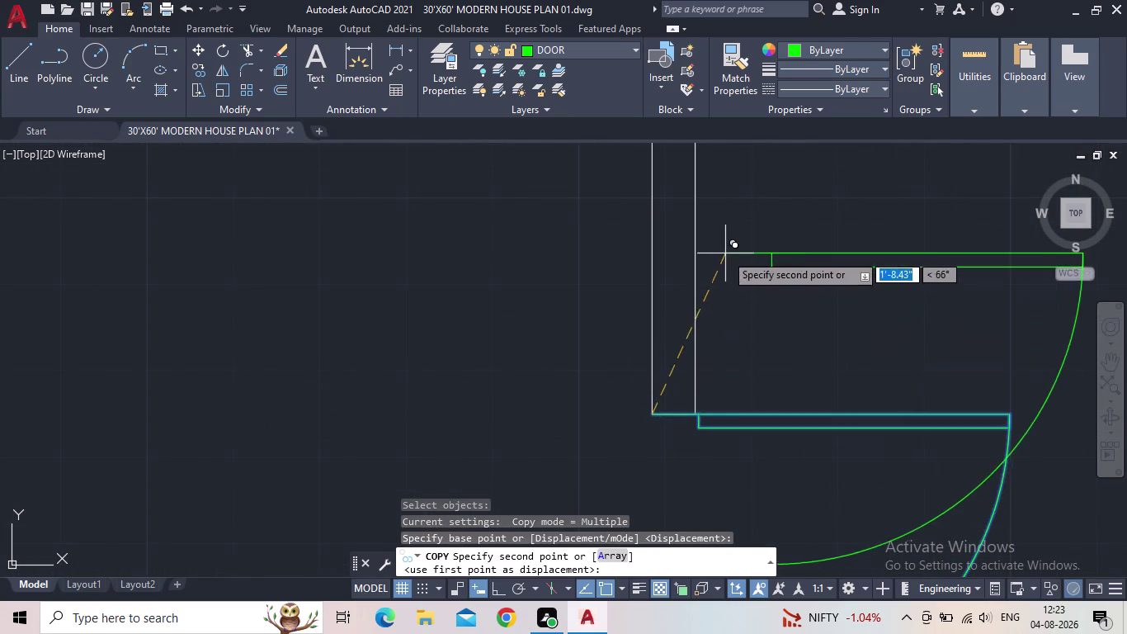
Place the door copy into the nearby wall opening and finish copying.
scroll(down, 3)
middle_drag(689, 262, 608, 527)
scroll(up, 3)
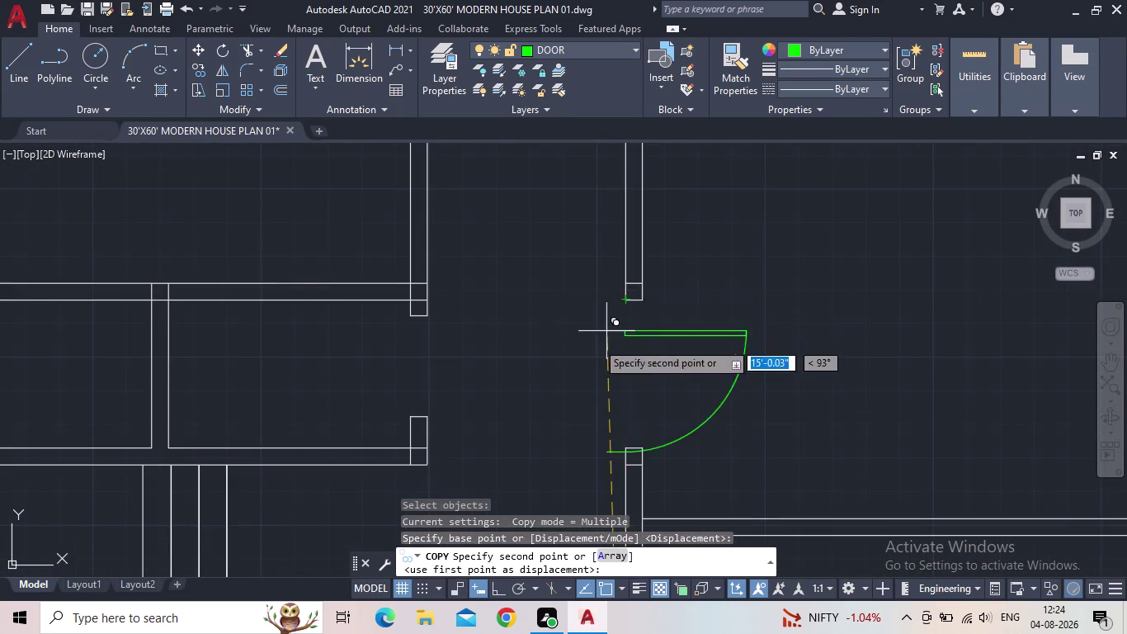
scroll(down, 3)
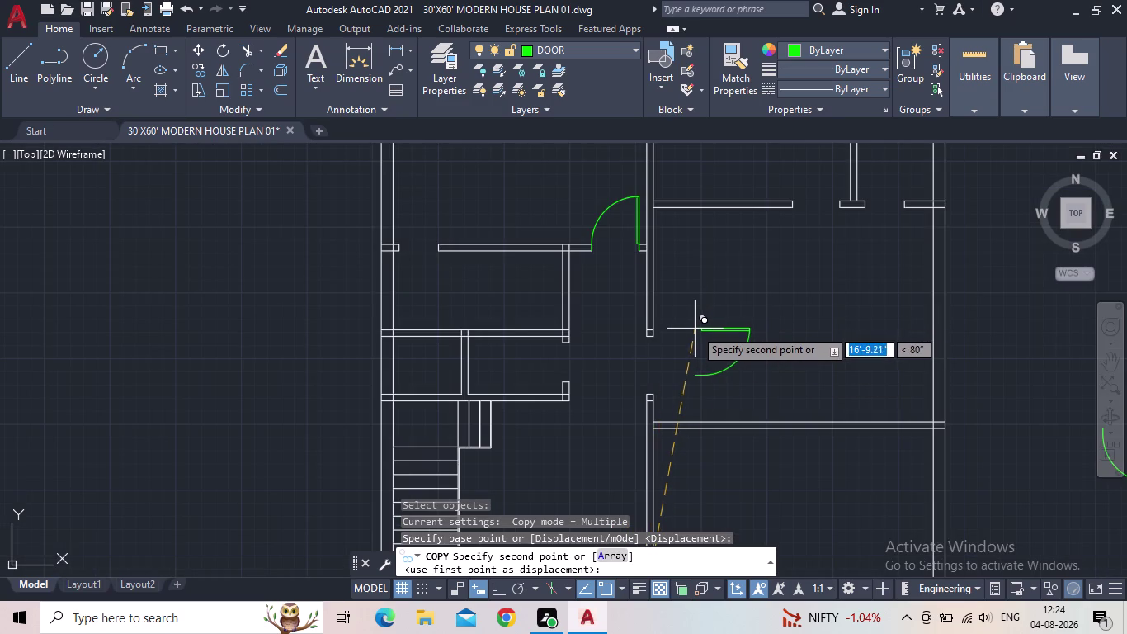
scroll(up, 3)
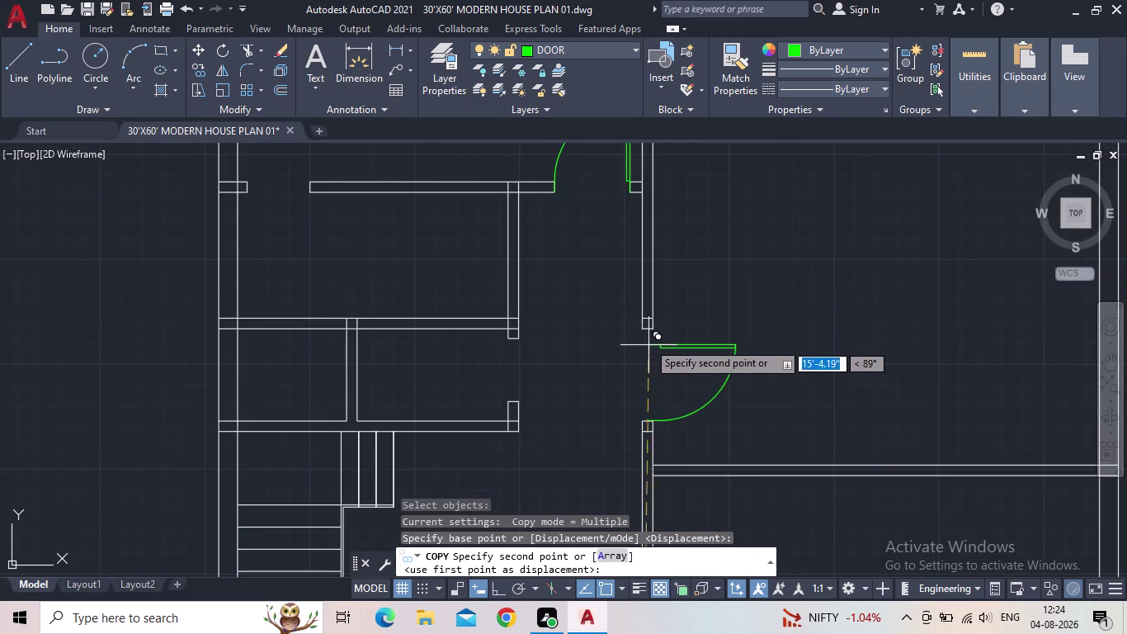
scroll(up, 3)
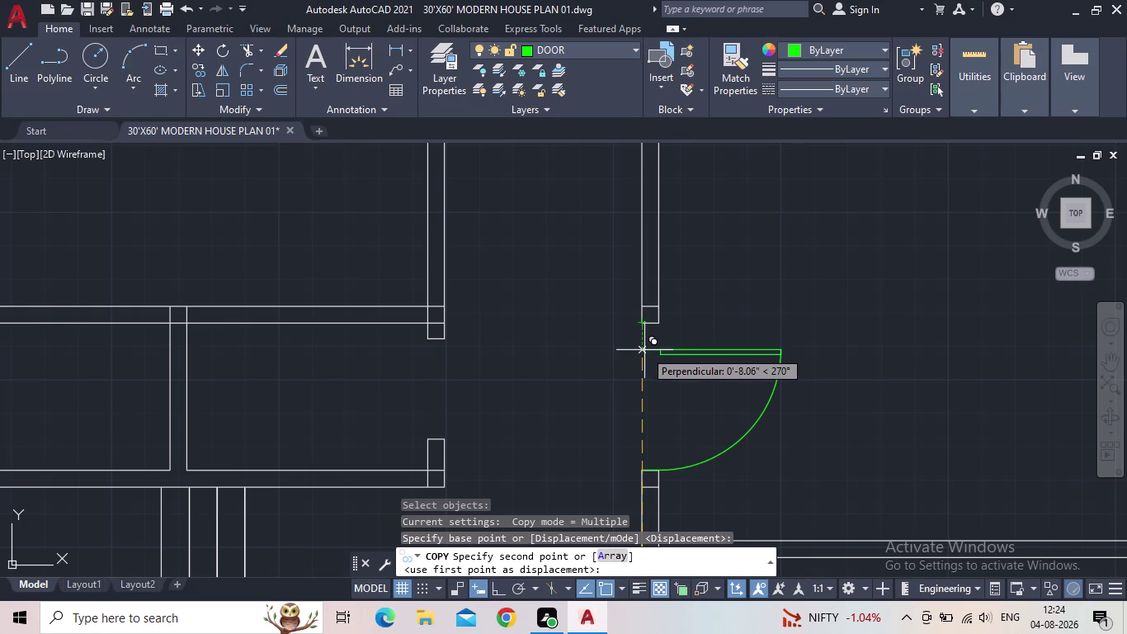
click(645, 351)
key(Escape)
scroll(up, 3)
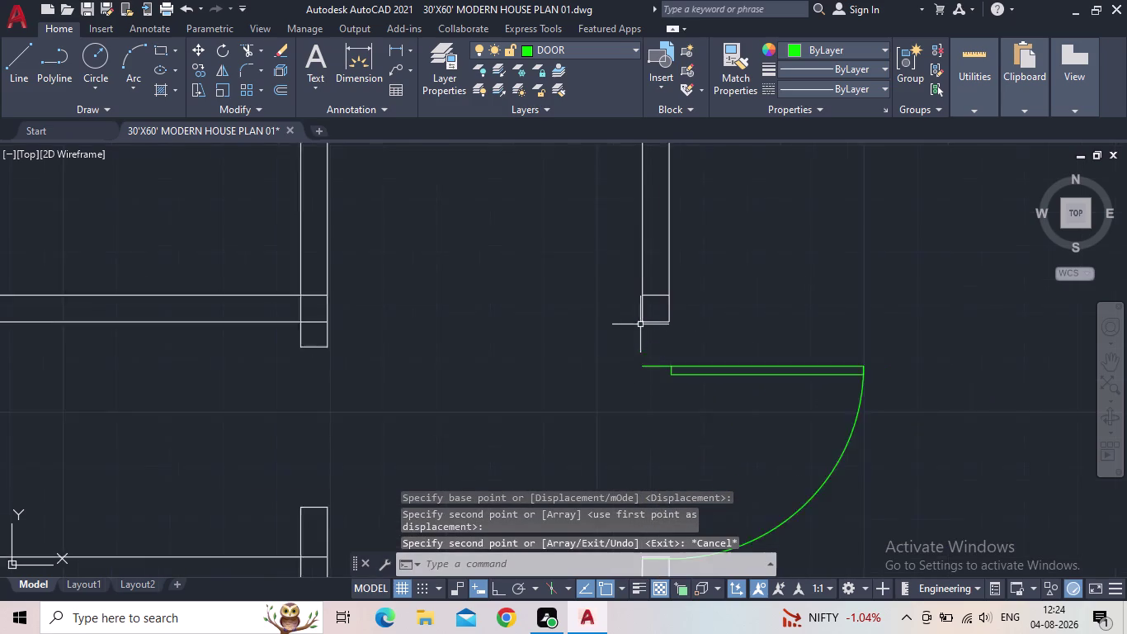
scroll(up, 3)
middle_click(691, 342)
Extend the two wall lines down to the door with EX.
text(EX)
key(space)
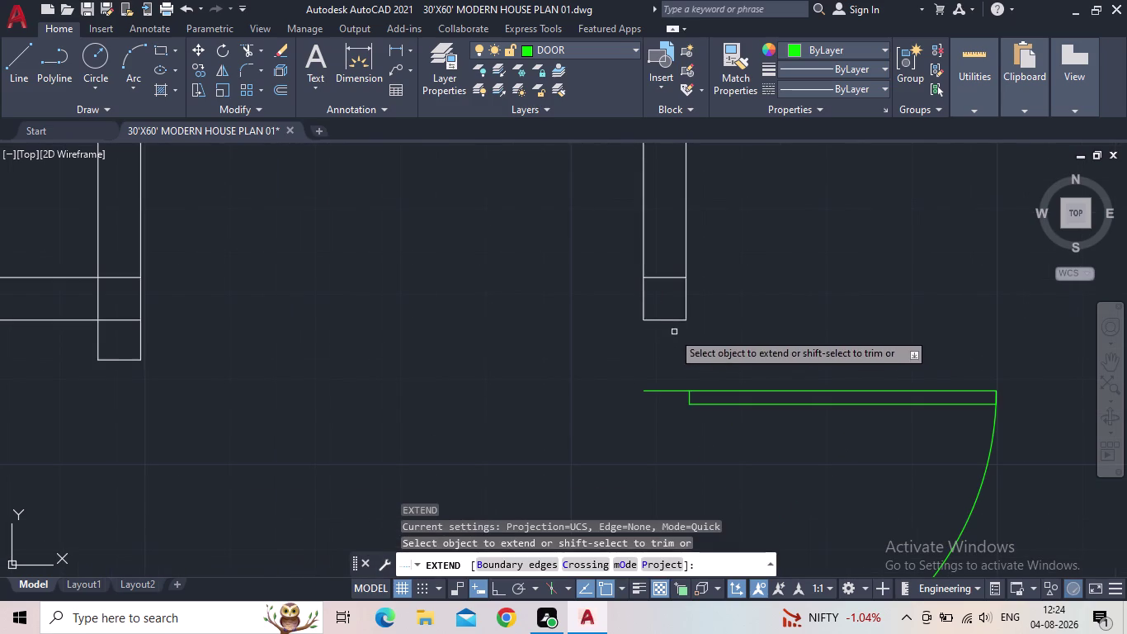
click(643, 307)
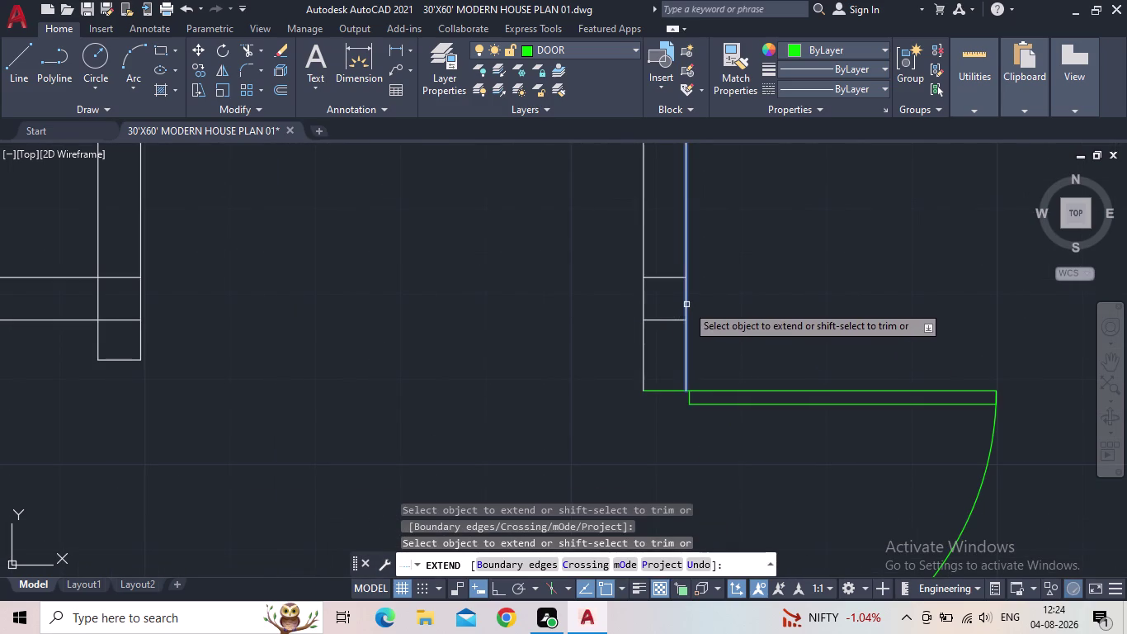
click(687, 305)
scroll(down, 3)
middle_drag(668, 360, 641, 271)
scroll(down, 3)
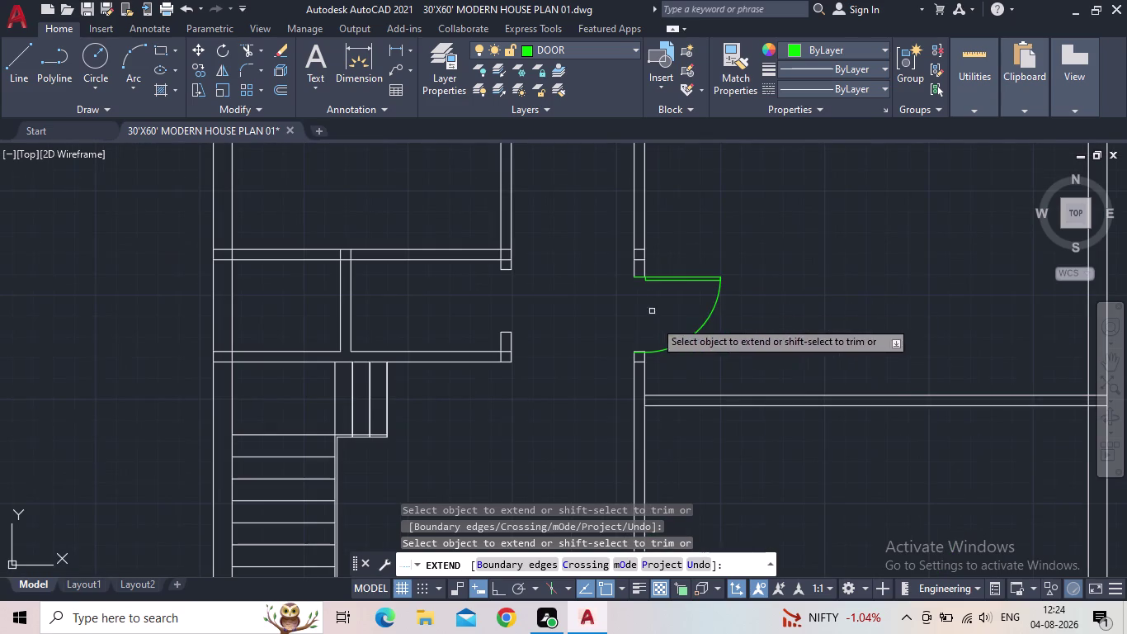
scroll(up, 3)
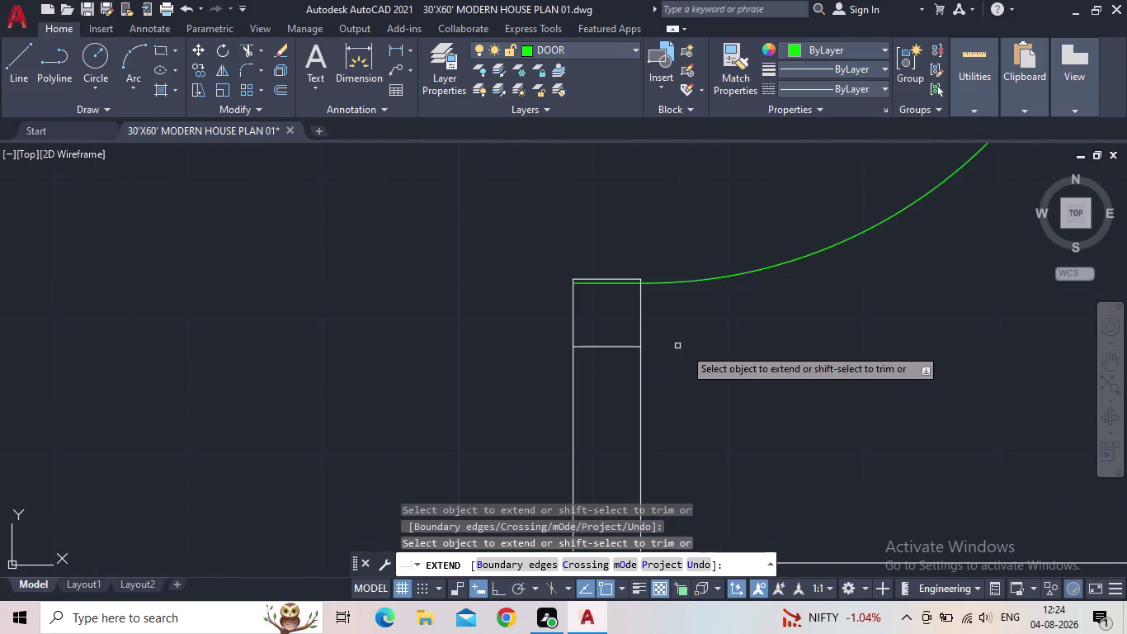
key(Escape)
Move the door arc so its corner sits against the wall line end.
text(M)
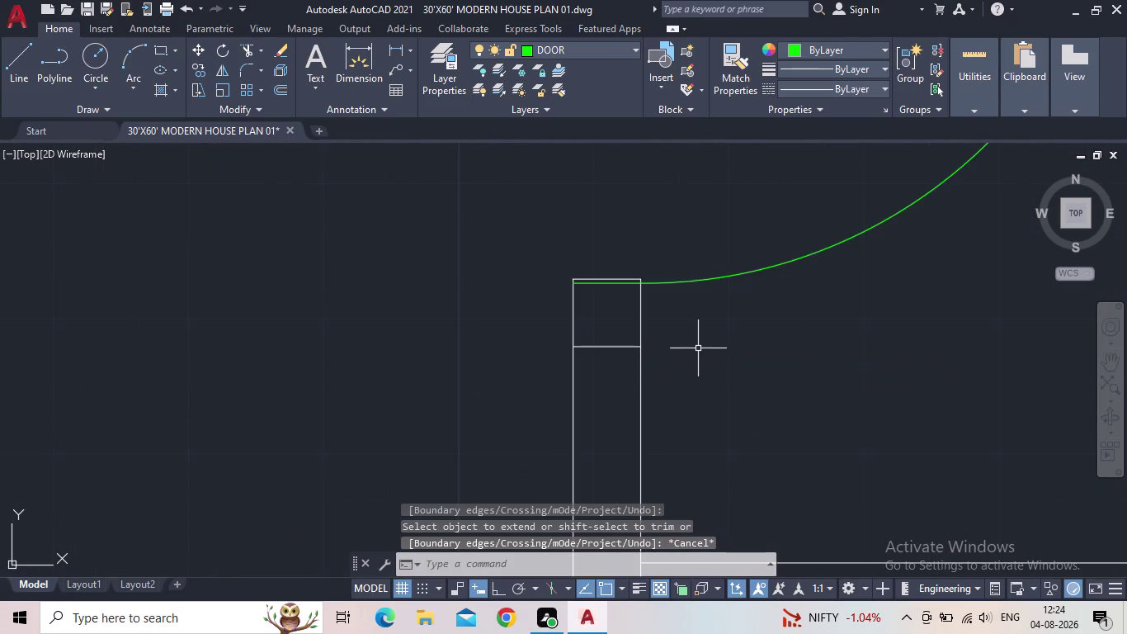
key(space)
drag(719, 334, 714, 326)
click(682, 264)
key(space)
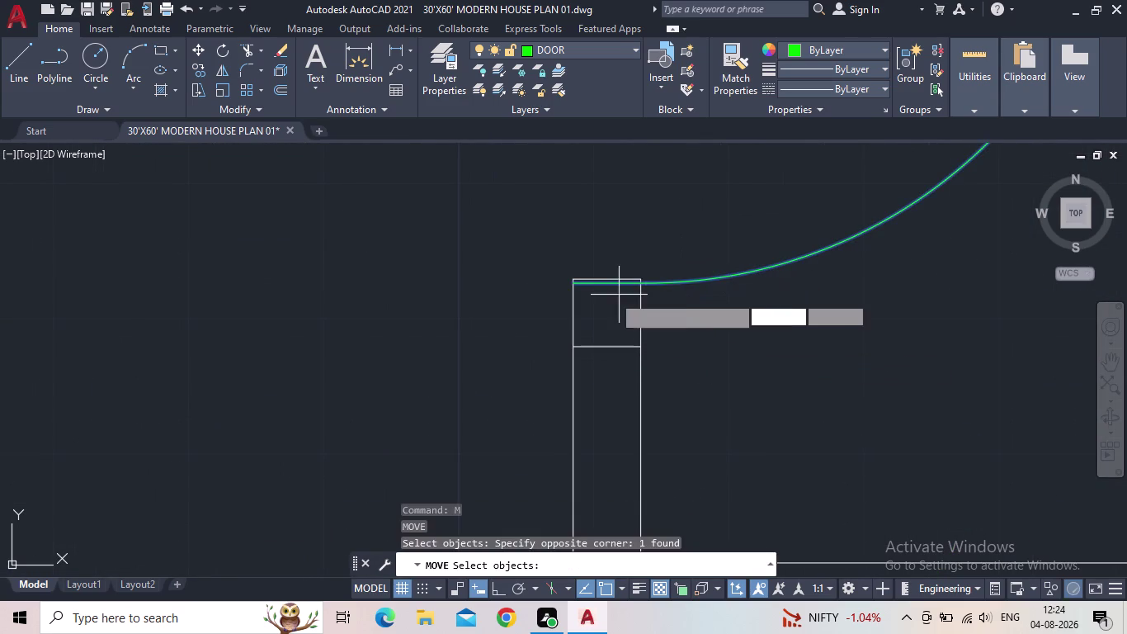
scroll(up, 3)
click(569, 251)
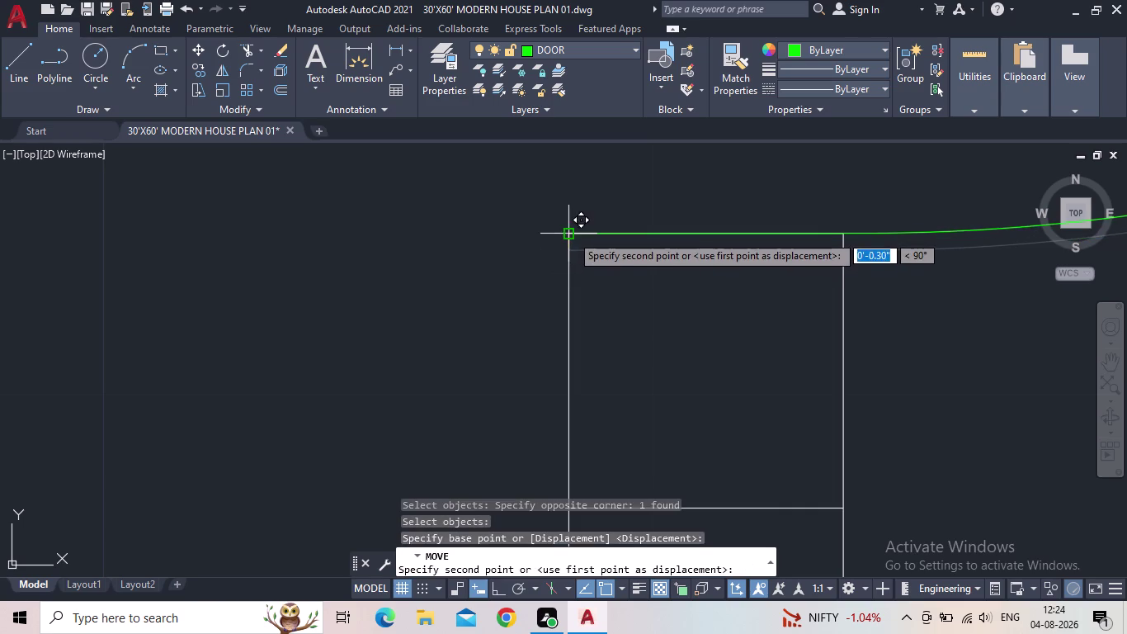
click(571, 234)
scroll(down, 3)
middle_drag(654, 290, 653, 304)
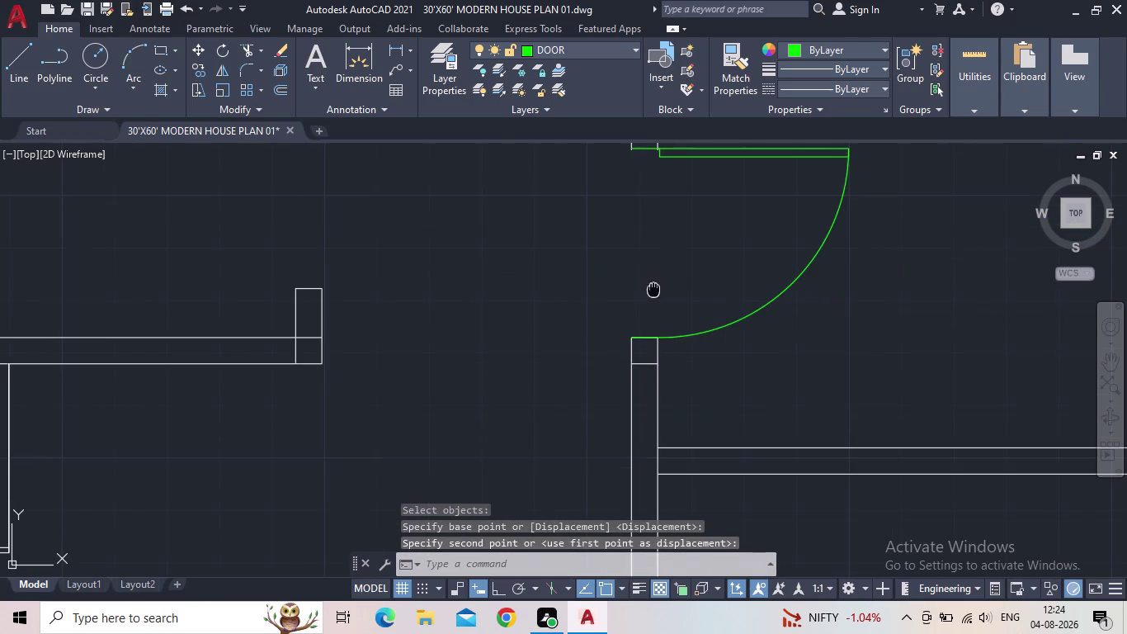
middle_drag(653, 303, 657, 367)
key(Escape)
Trim the two leftover wall line stubs at the door opening.
scroll(up, 3)
middle_drag(635, 265, 601, 415)
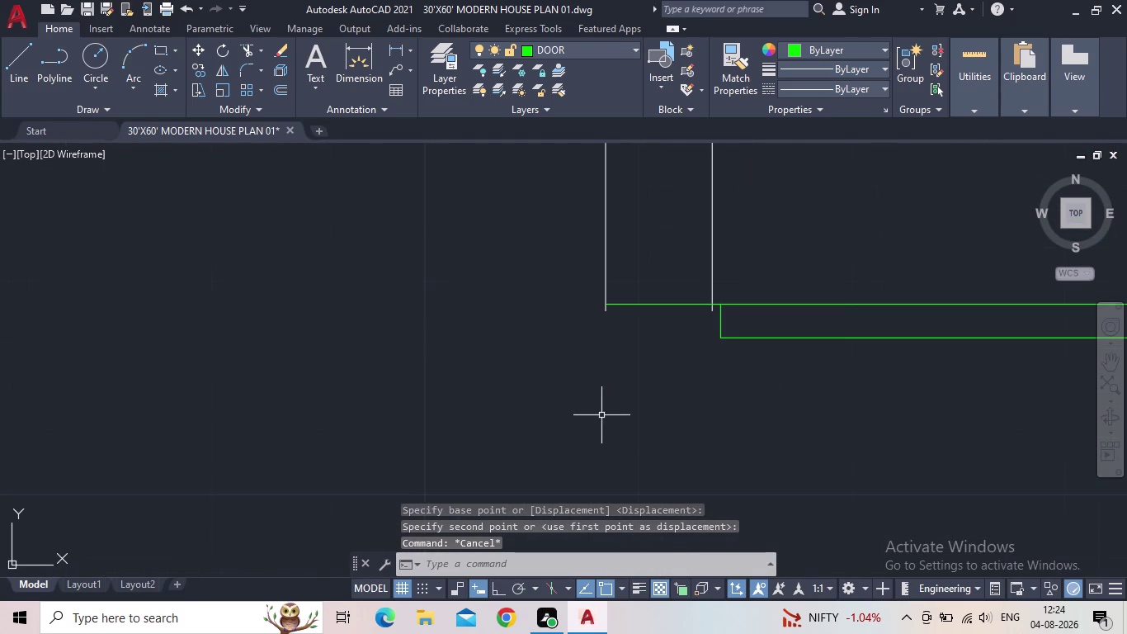
key(t)
key(r)
key(space)
scroll(up, 3)
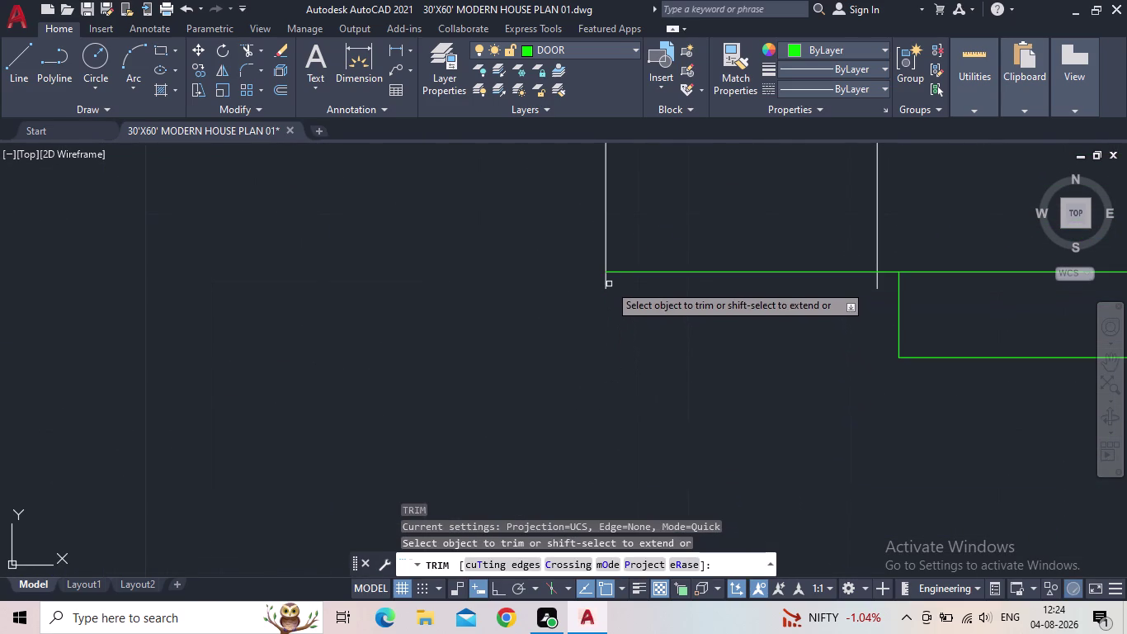
click(604, 284)
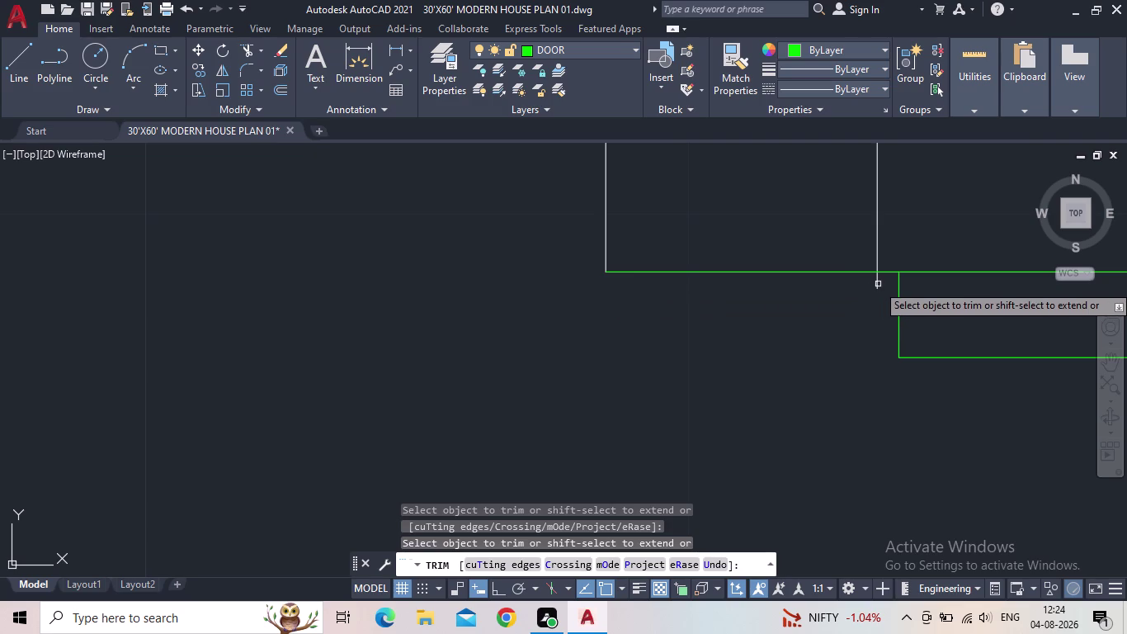
click(877, 284)
scroll(down, 3)
scroll(down, 3)
scroll(down, 3)
middle_drag(810, 385, 663, 384)
scroll(down, 3)
key(Escape)
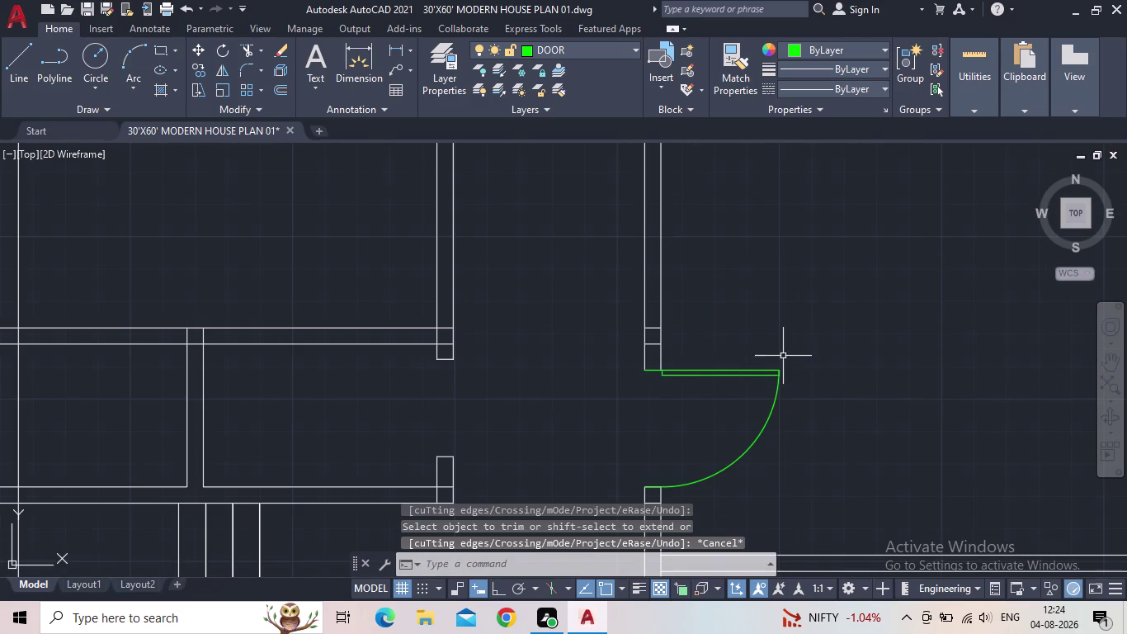
Select the placed door to check it along the hall walls, then clear the selection.
click(761, 369)
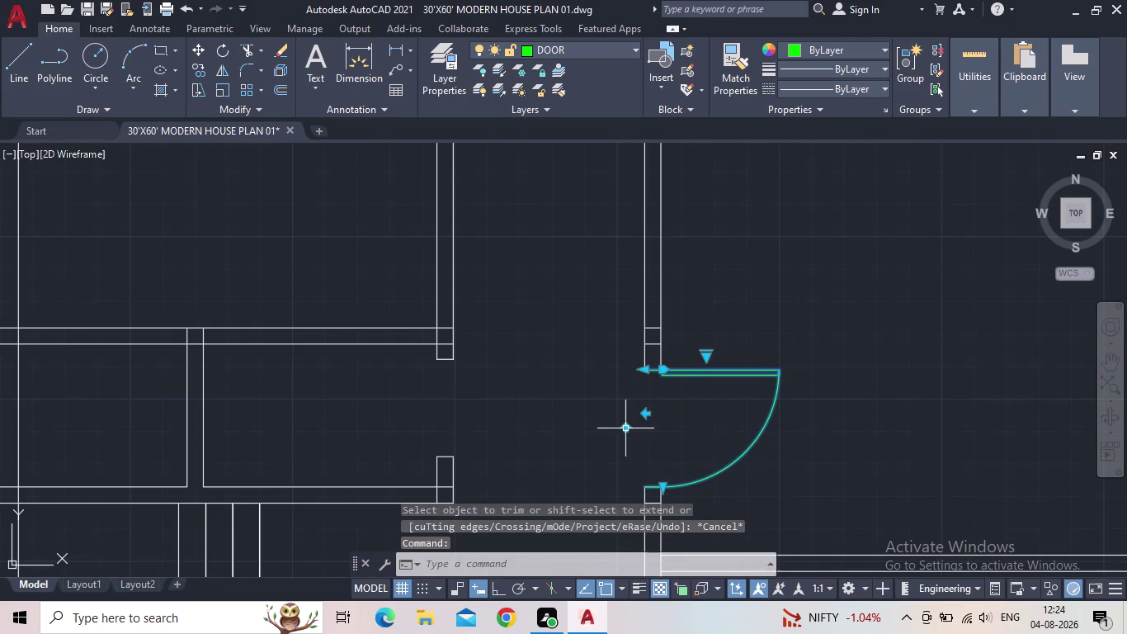
click(625, 429)
middle_drag(778, 360, 768, 241)
scroll(down, 3)
key(Escape)
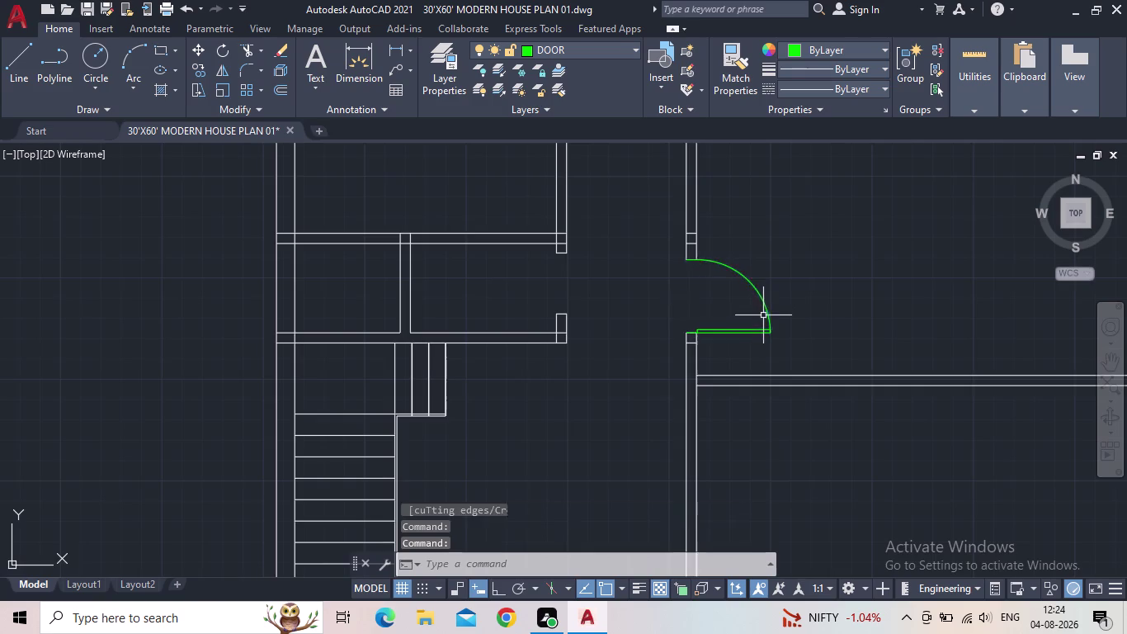
scroll(down, 3)
middle_drag(747, 315, 706, 364)
scroll(down, 3)
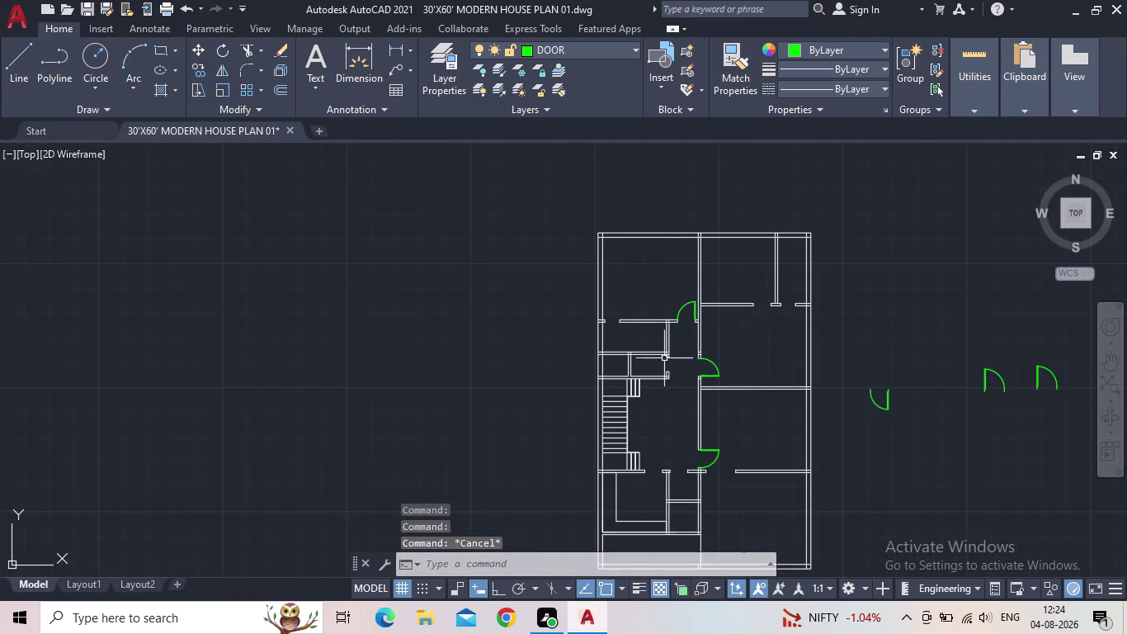
Select a spare door and start moving it from its hinge end.
middle_drag(762, 425, 779, 389)
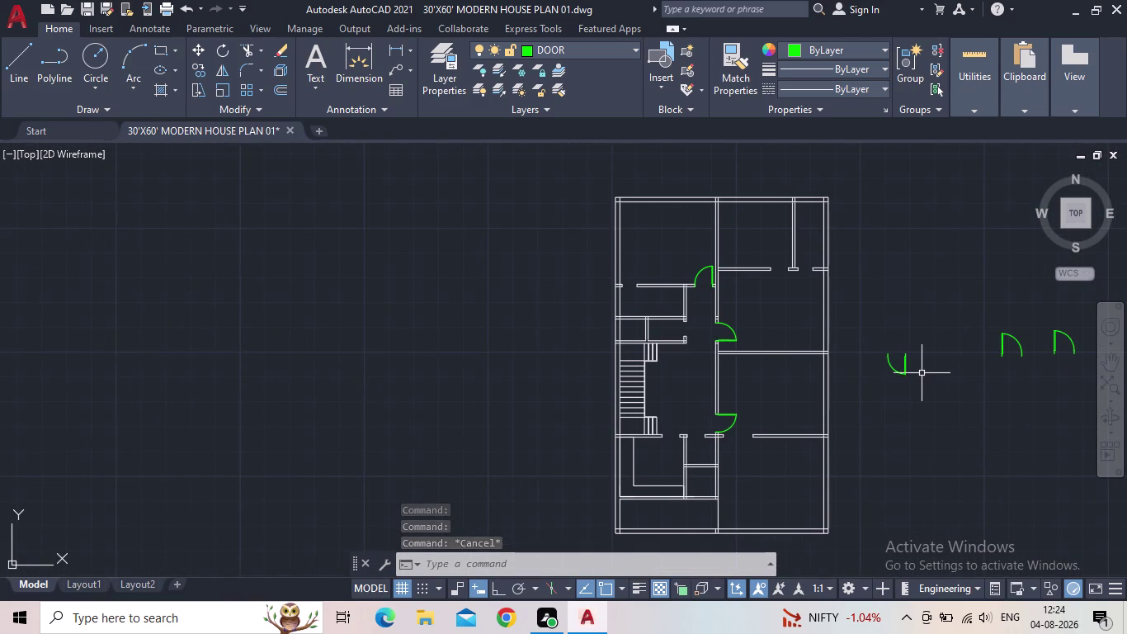
click(907, 367)
scroll(up, 3)
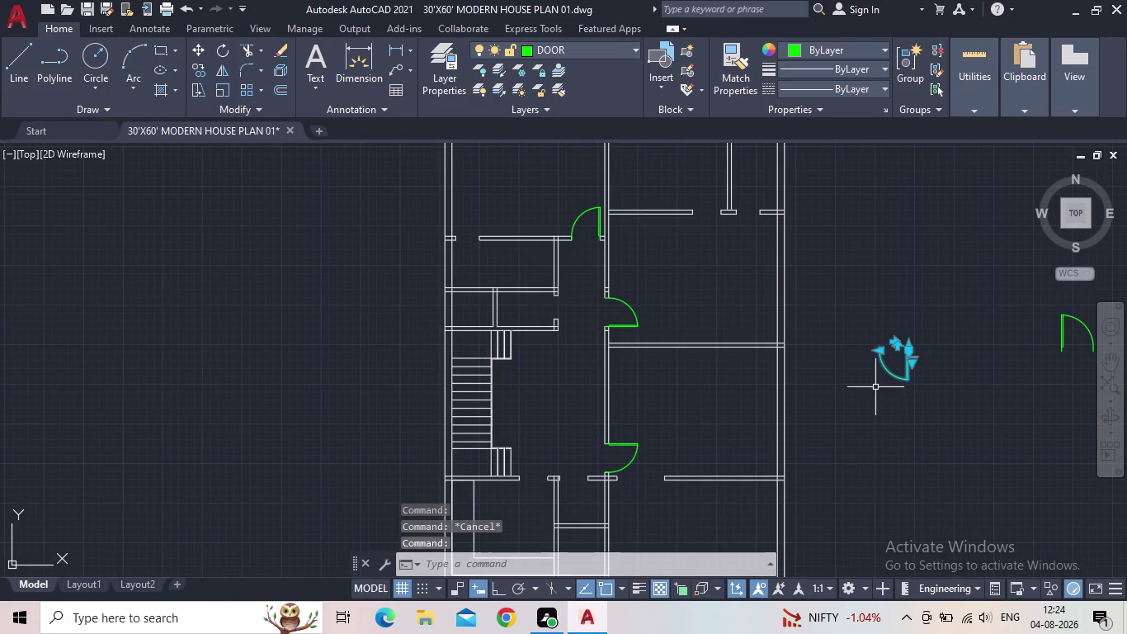
key(m)
key(space)
scroll(up, 3)
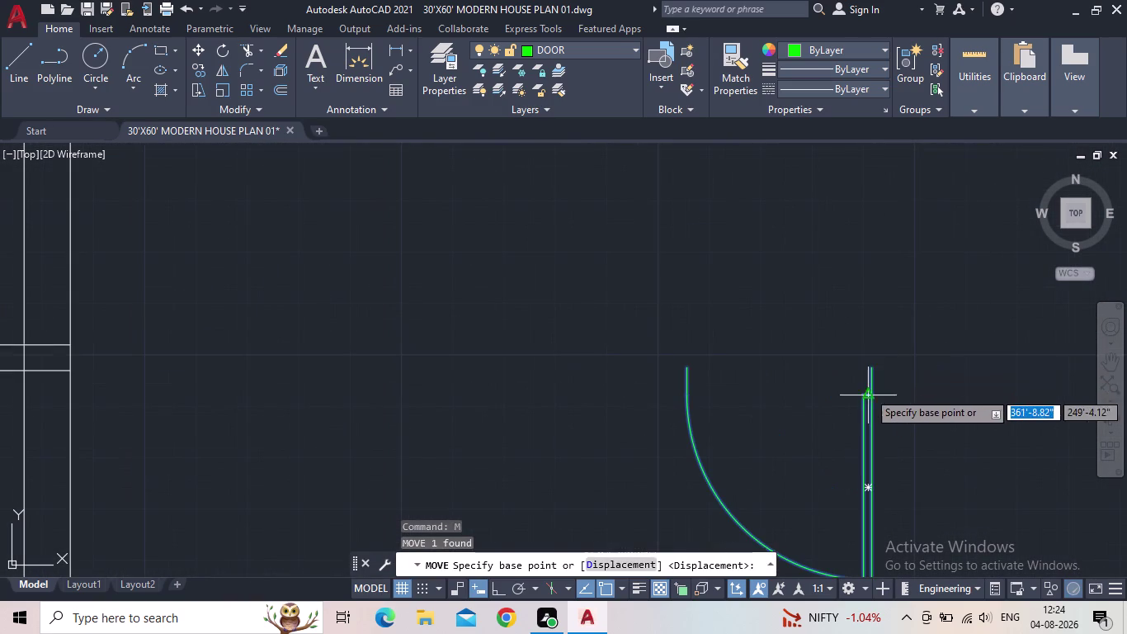
click(873, 369)
Drop the door into the opening beside the stairs and review the plan.
middle_drag(605, 376, 910, 330)
scroll(down, 3)
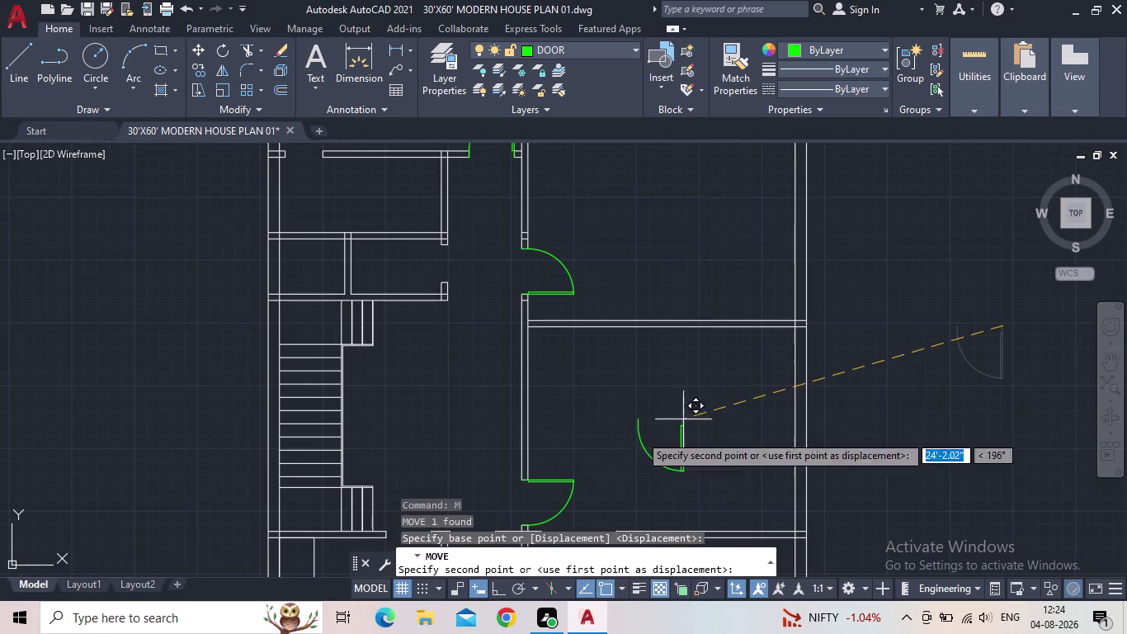
middle_drag(529, 466, 705, 301)
scroll(up, 3)
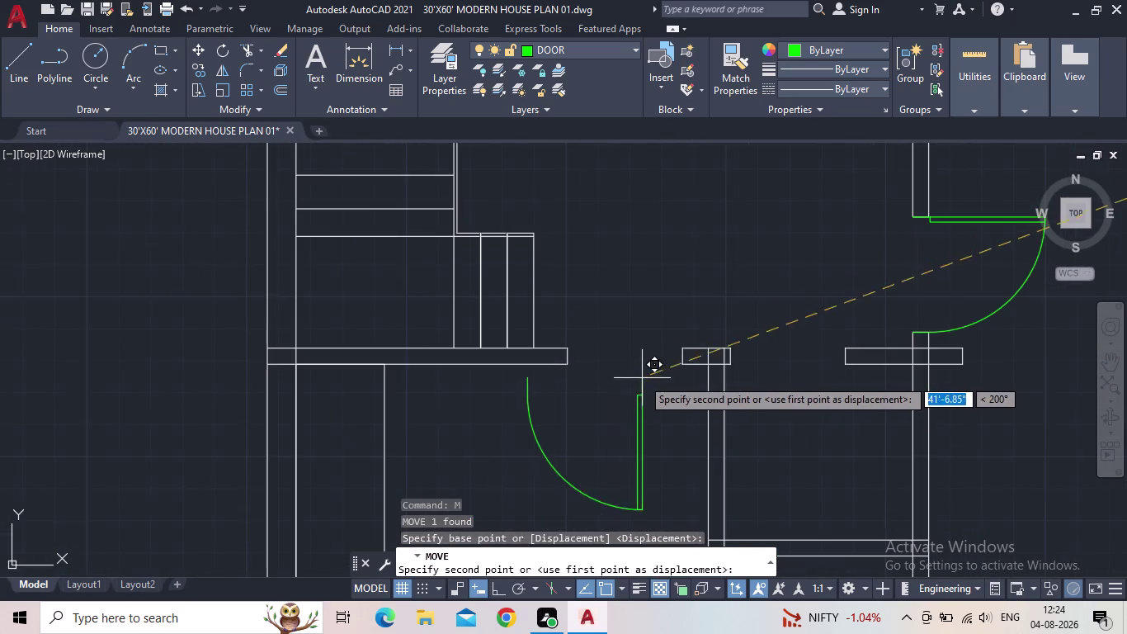
scroll(up, 3)
click(700, 334)
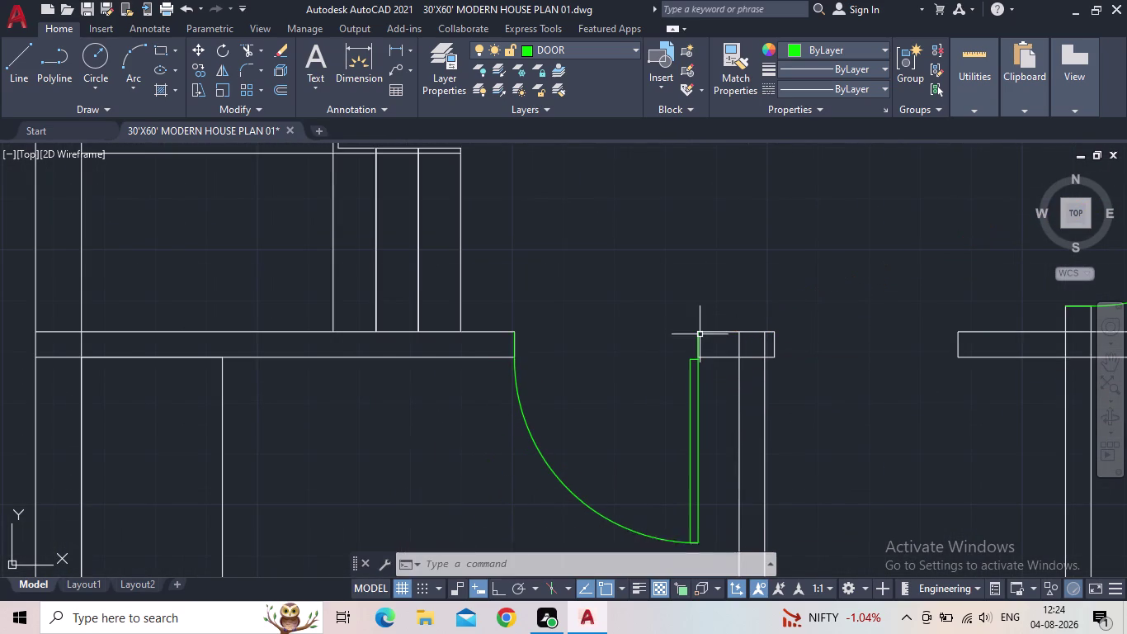
scroll(down, 3)
middle_drag(712, 419, 570, 372)
scroll(down, 3)
scroll(down, 3)
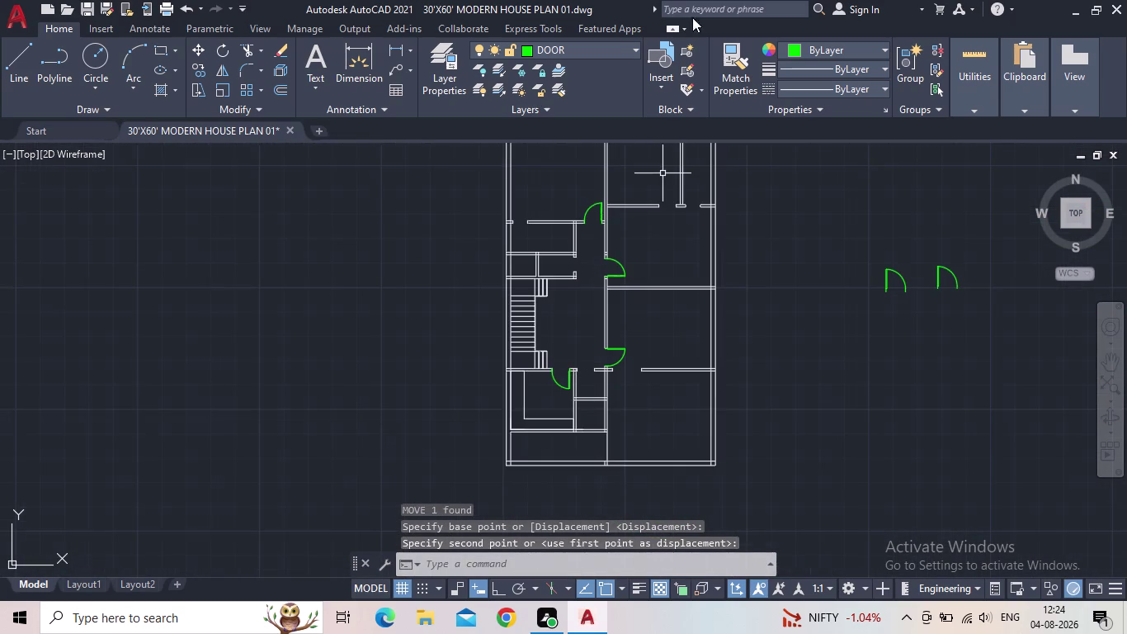
middle_drag(550, 332, 561, 350)
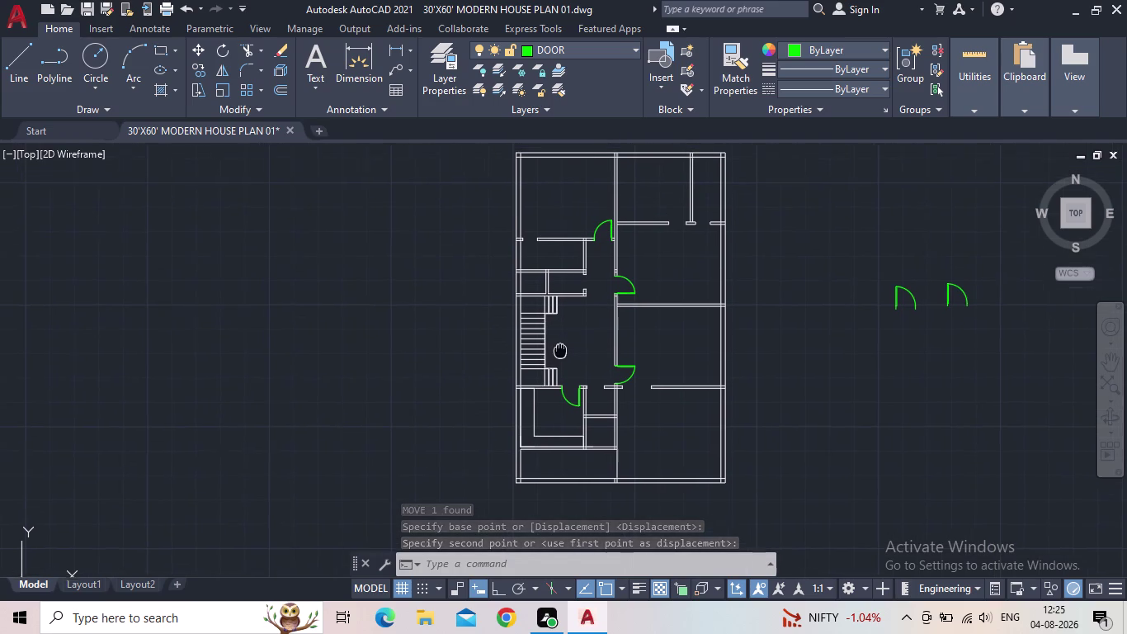
middle_drag(561, 350, 566, 351)
middle_drag(790, 357, 604, 380)
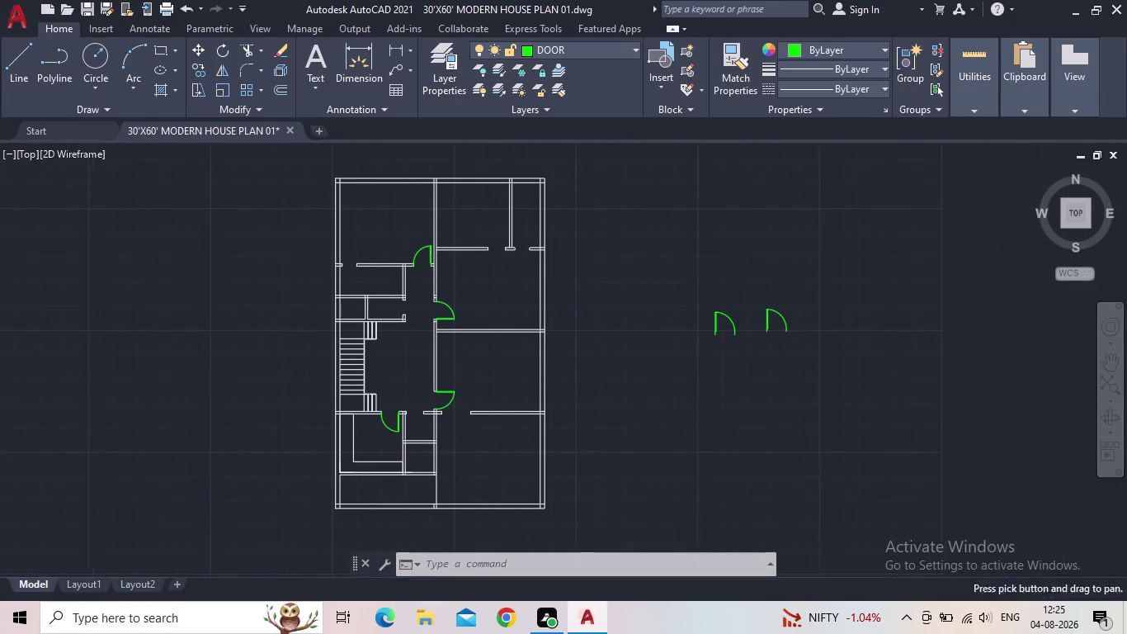
Move a spare green door lower down in the drawing.
drag(738, 343, 730, 338)
click(700, 306)
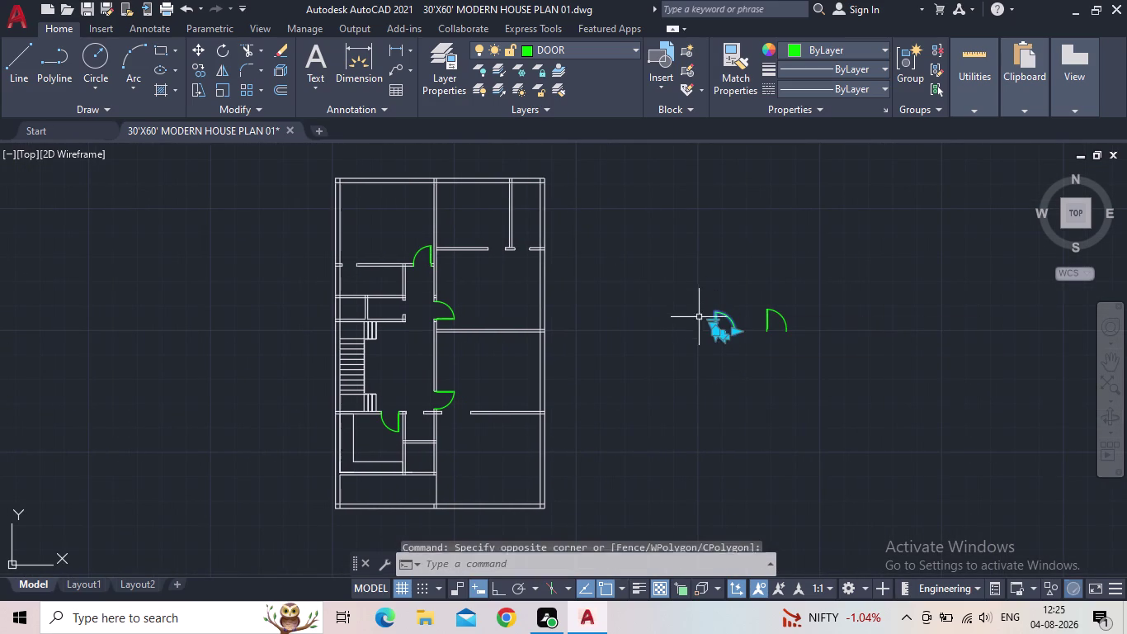
key(m)
key(Return)
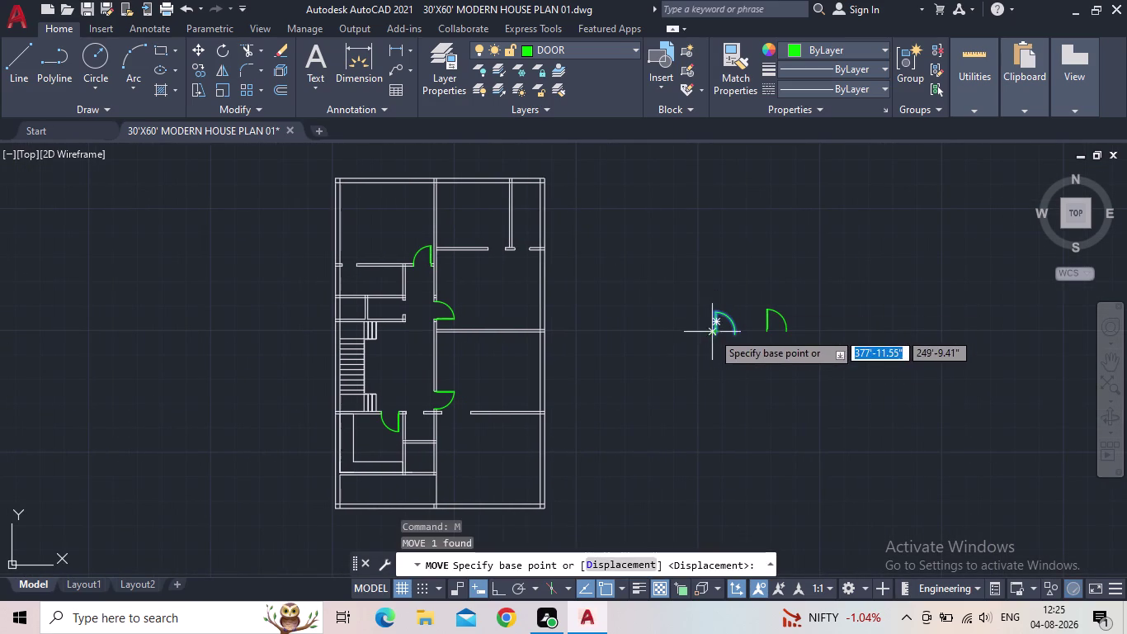
click(716, 333)
click(690, 455)
key(Escape)
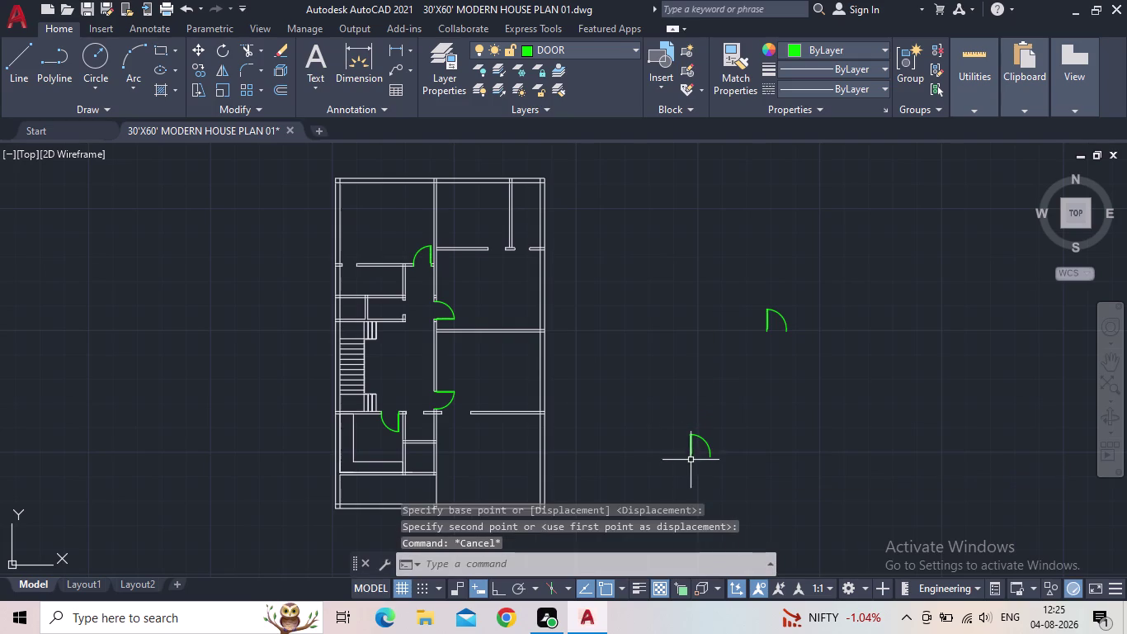
Start scaling the moved door from its hinge corner using the Reference option.
drag(692, 459, 681, 453)
click(672, 446)
scroll(up, 3)
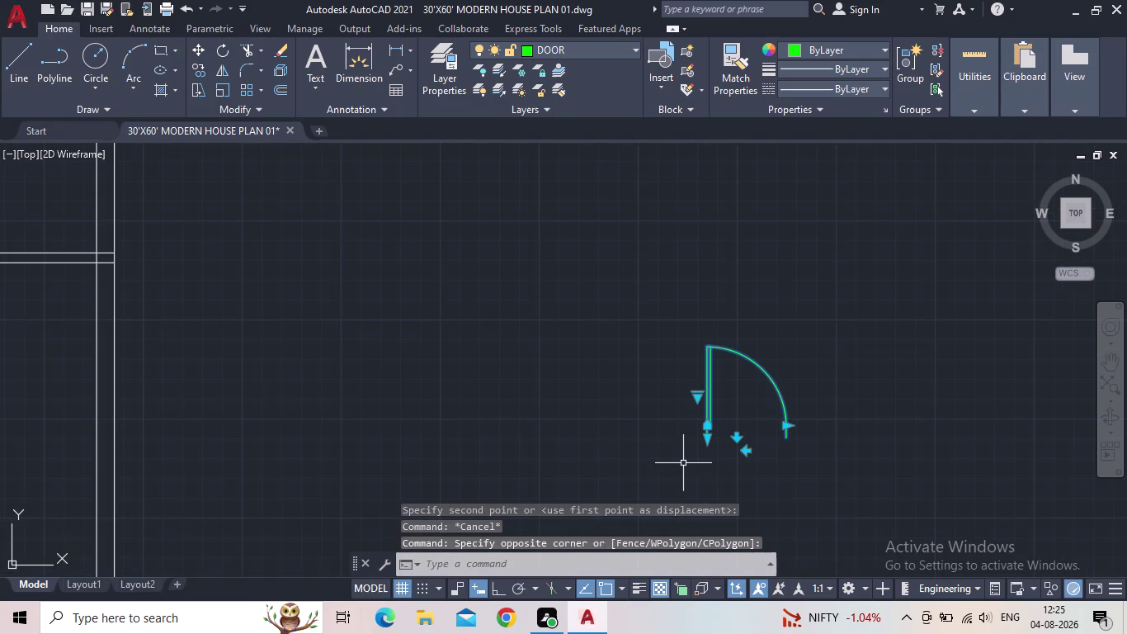
key(s)
key(c)
key(space)
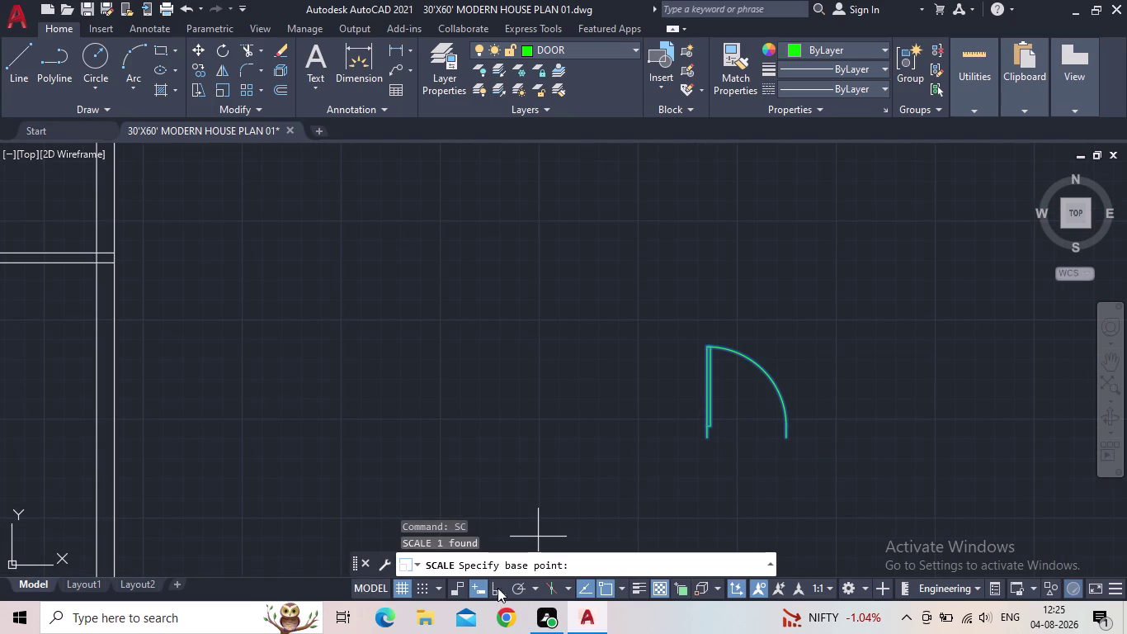
click(497, 590)
click(710, 439)
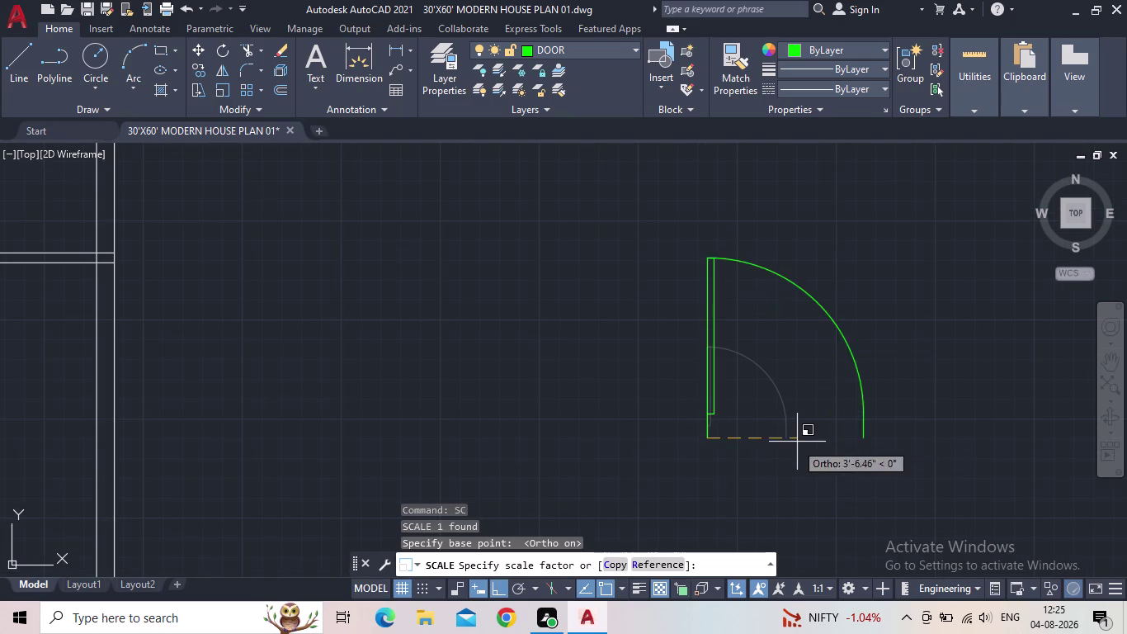
click(652, 559)
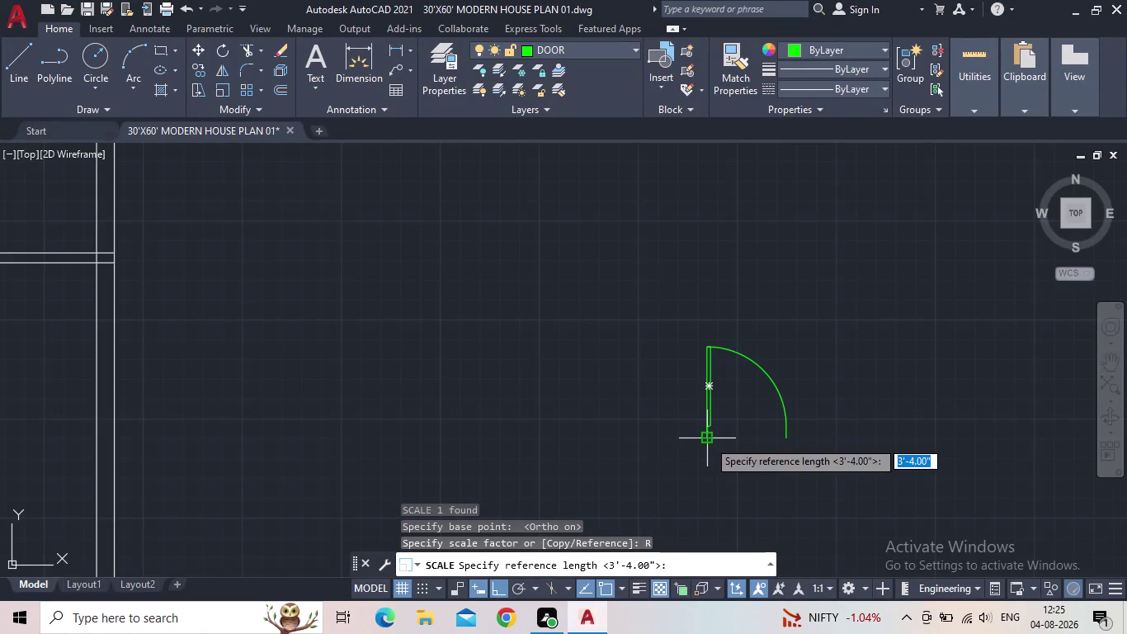
Use the door's width as reference, set it to 2'6", and reselect the door.
click(708, 439)
click(783, 439)
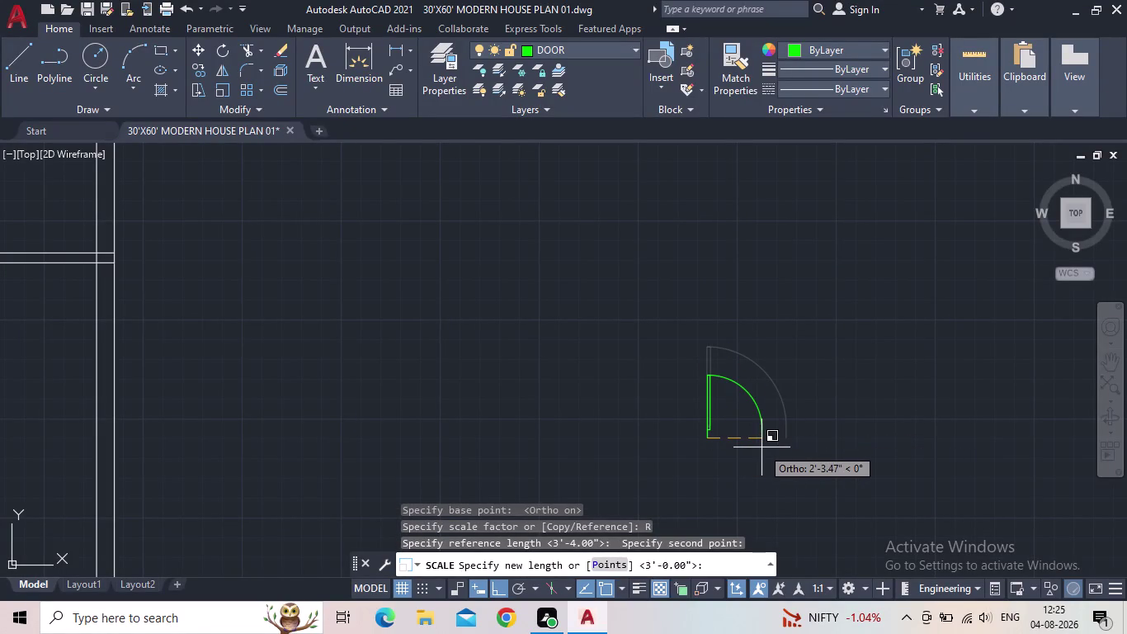
text(2'6)
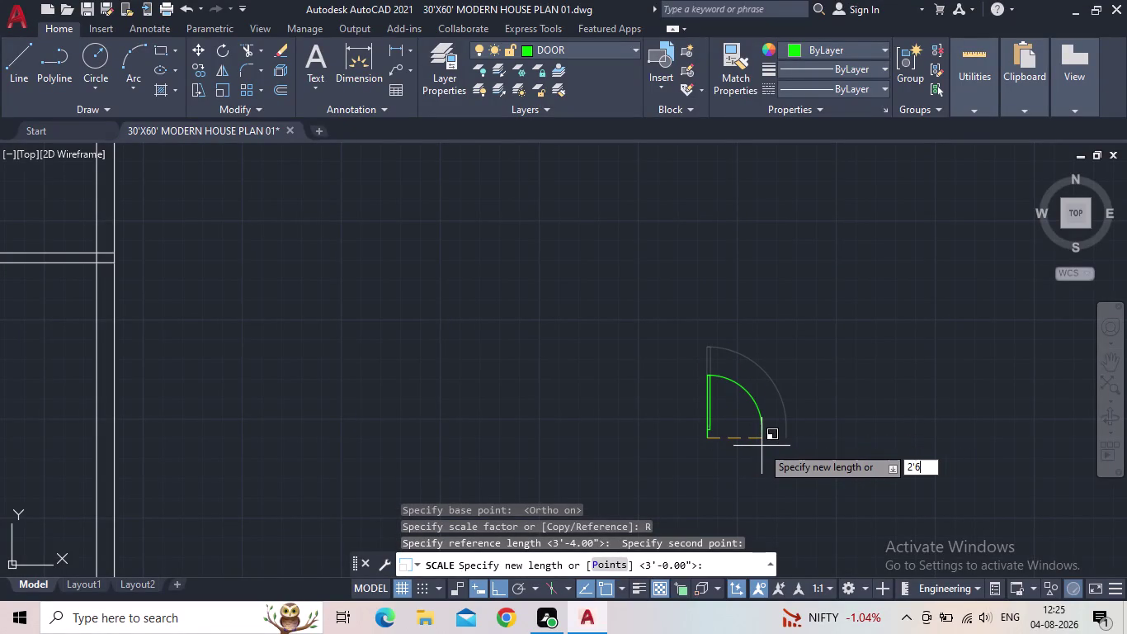
text(")
key(Return)
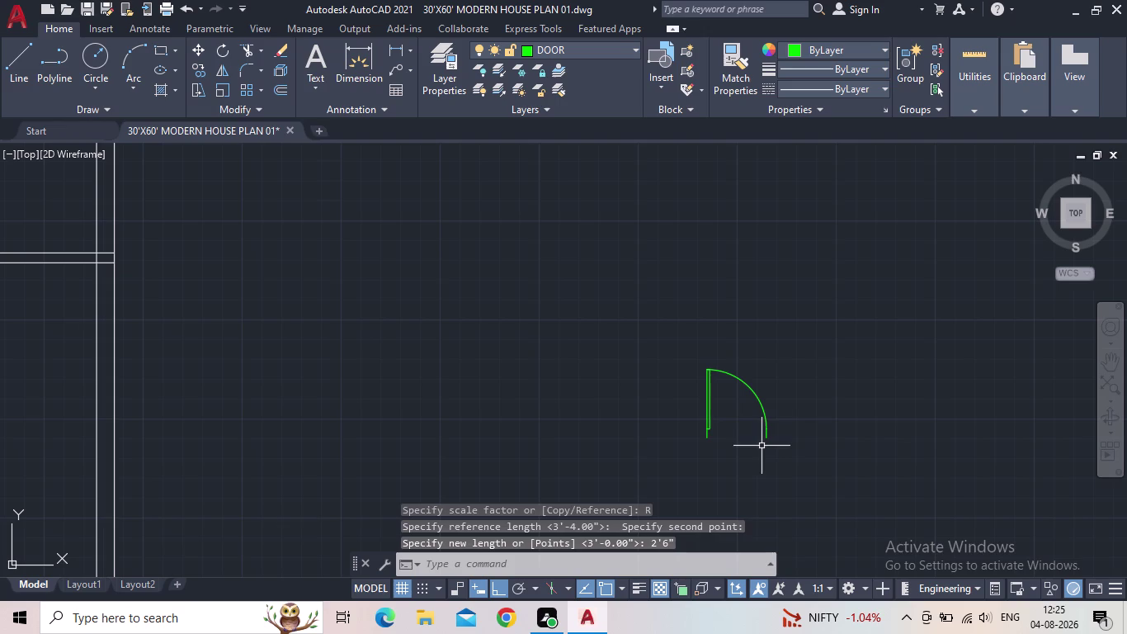
click(759, 446)
click(657, 405)
Copy the 2'6" door three times in a row to the left.
key(c)
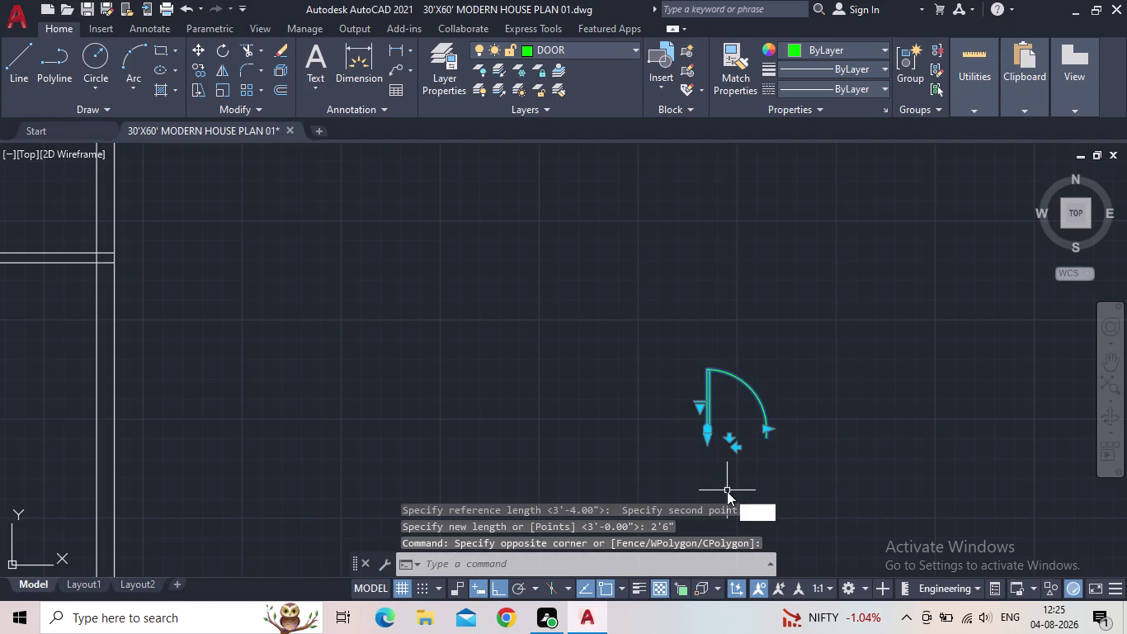
key(o)
key(Return)
click(710, 432)
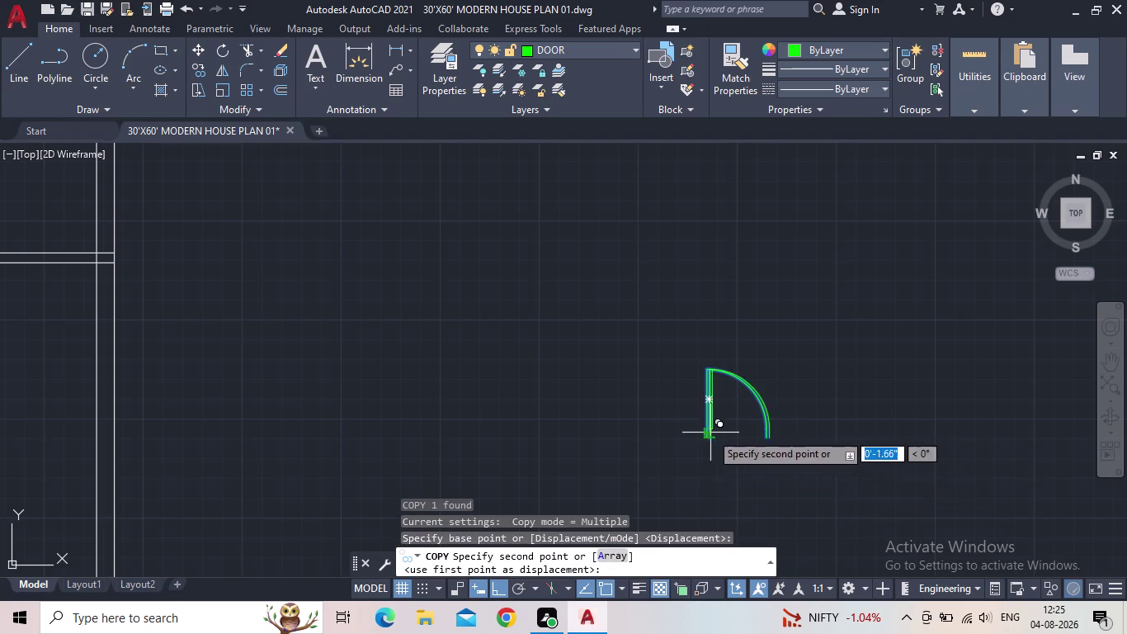
click(562, 428)
click(408, 416)
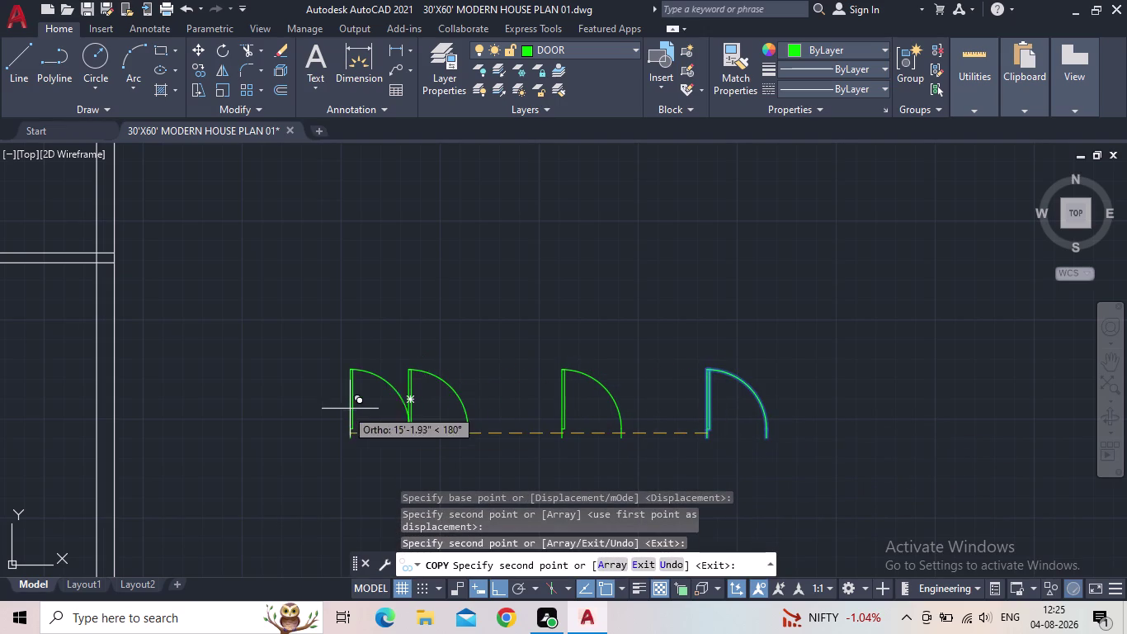
click(256, 409)
key(Escape)
Flip the swing direction of the leftmost 2'6" door copy.
middle_drag(361, 415, 394, 396)
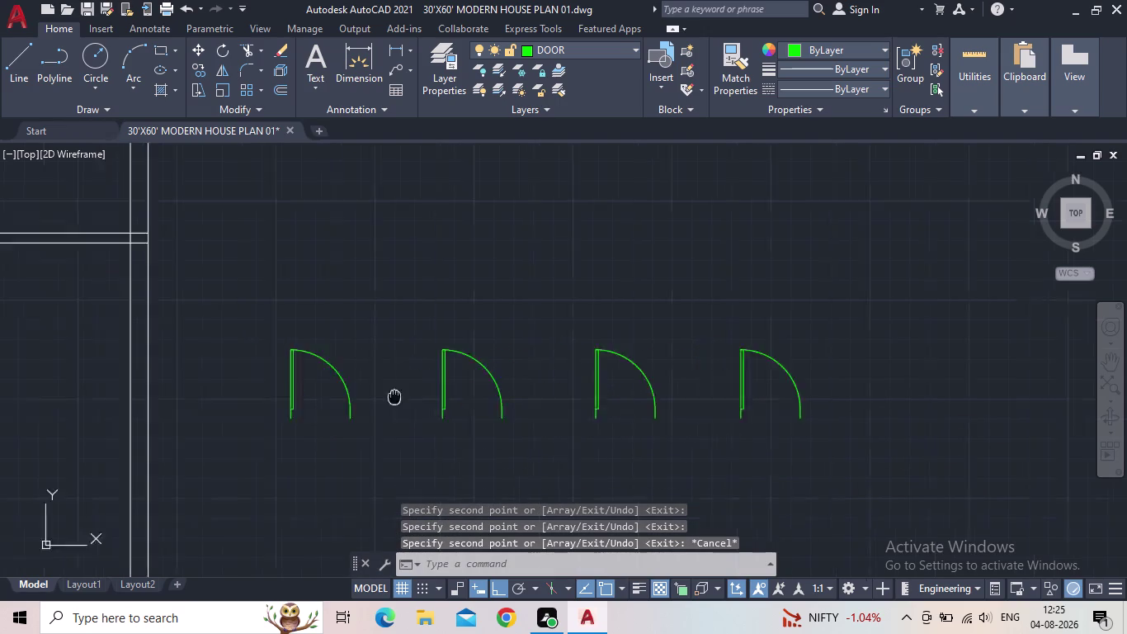
middle_drag(394, 395, 514, 380)
scroll(down, 3)
drag(494, 407, 467, 402)
click(401, 368)
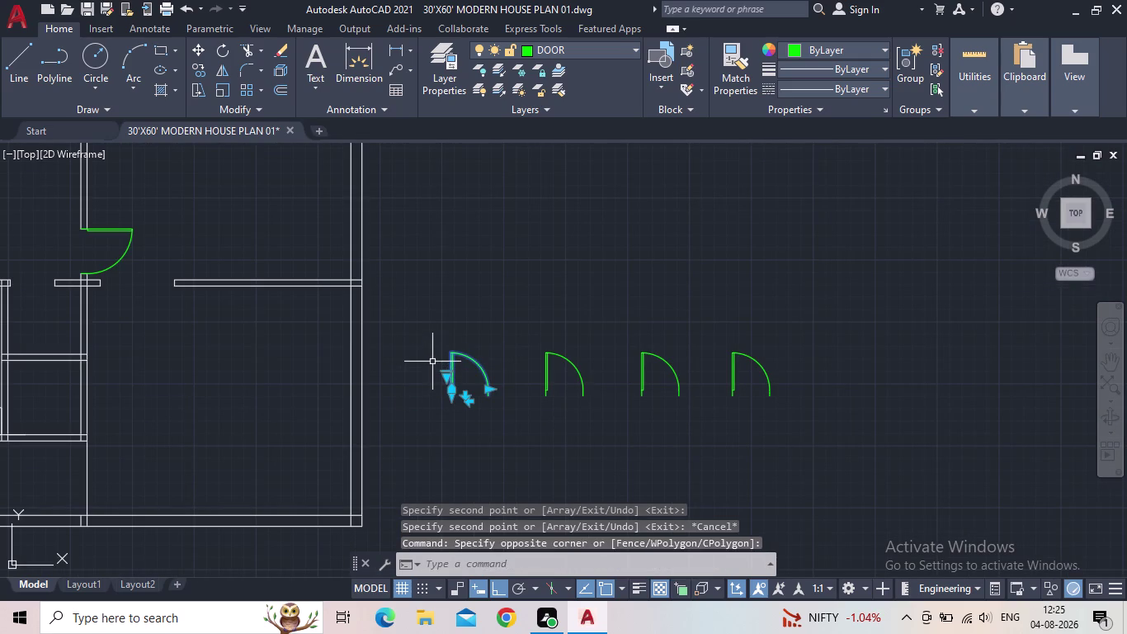
scroll(up, 3)
click(501, 438)
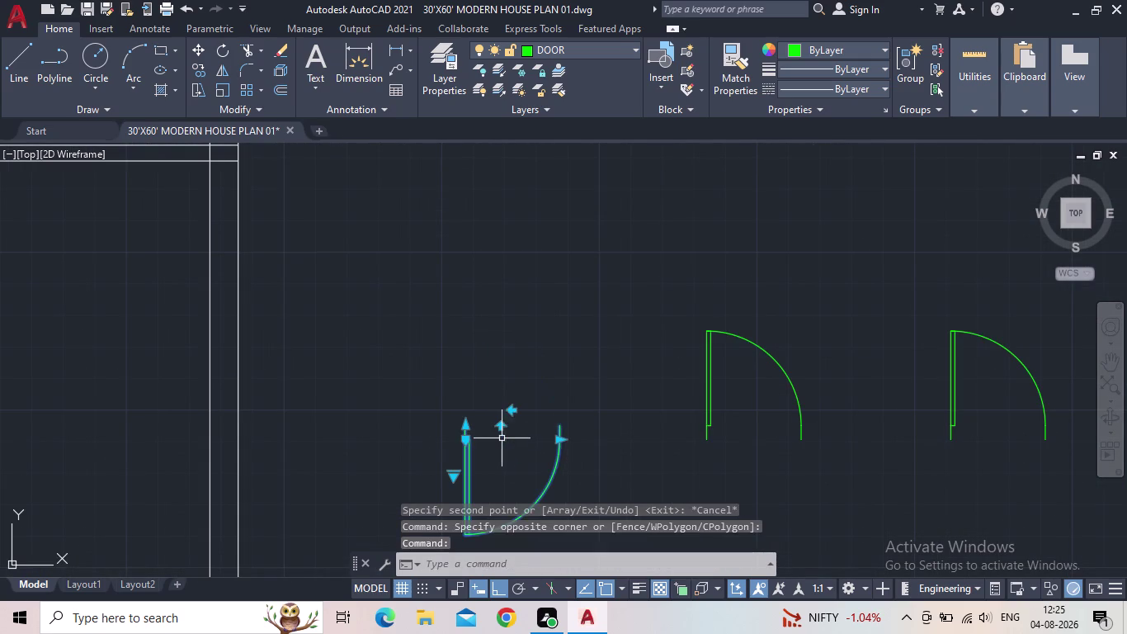
middle_drag(538, 427, 583, 360)
key(Escape)
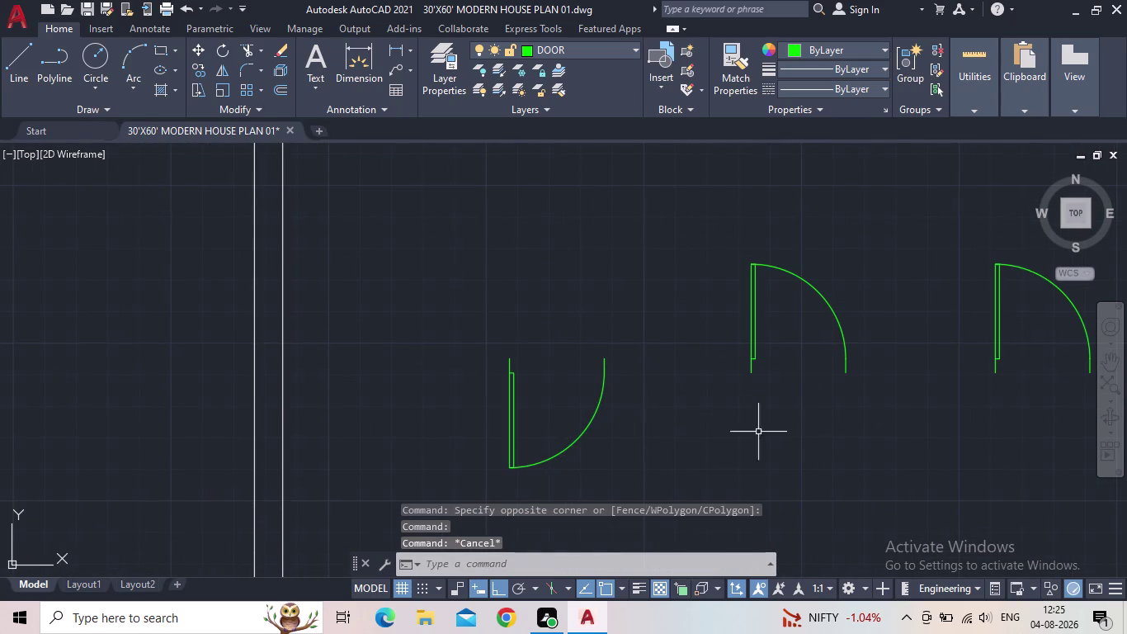
drag(784, 376, 773, 369)
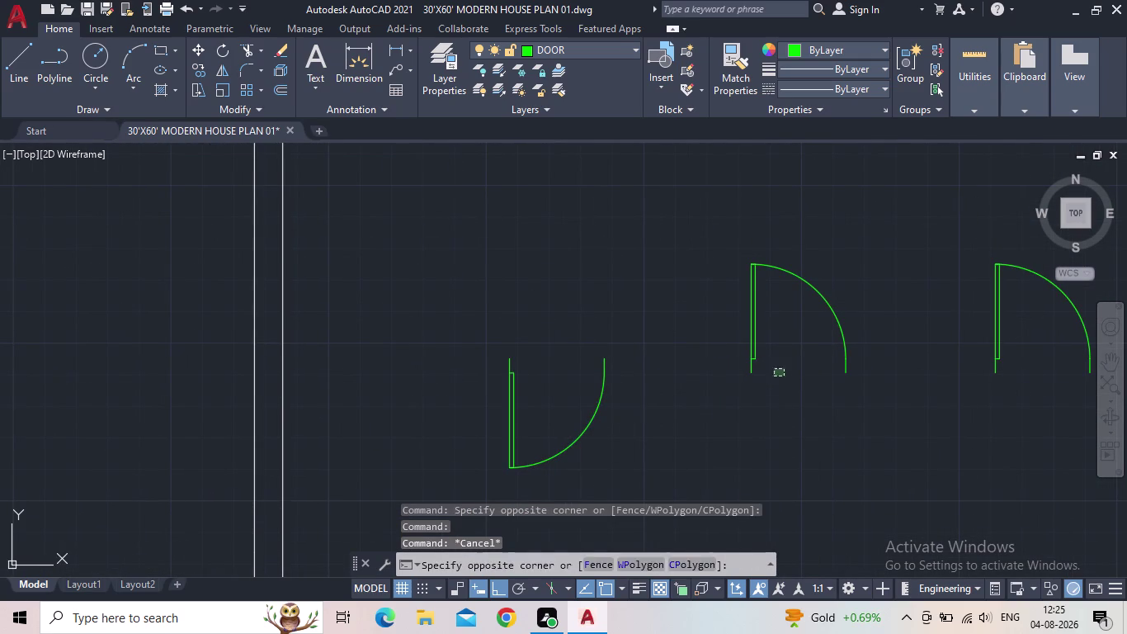
Rotate a 2'6" door copy about its hinge so it faces upward.
click(717, 331)
key(r)
key(o)
key(Return)
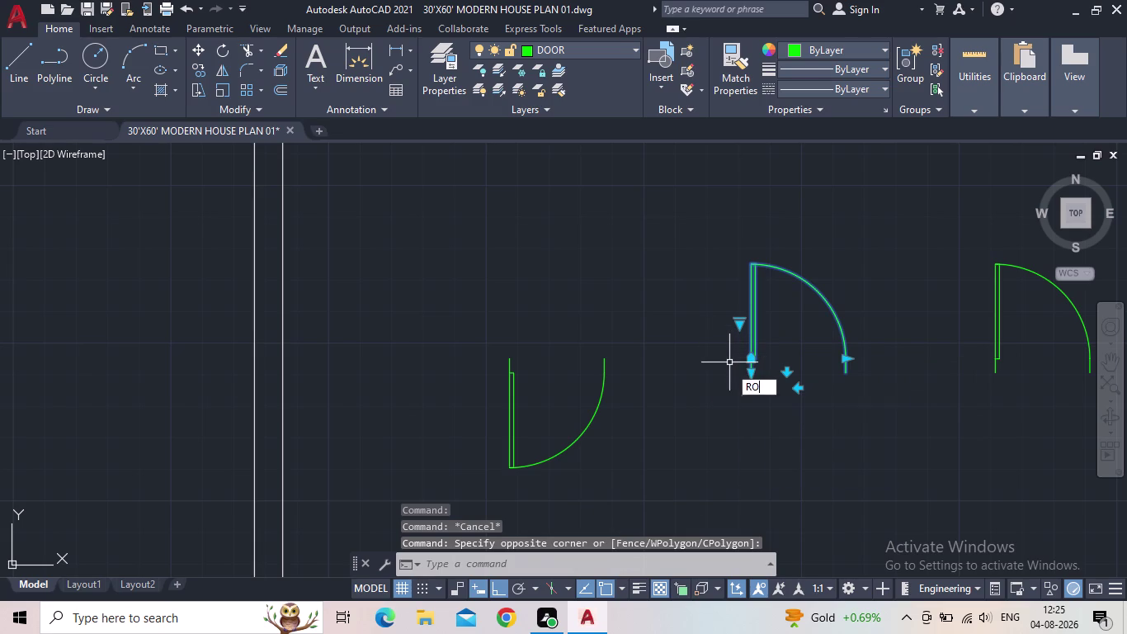
click(752, 370)
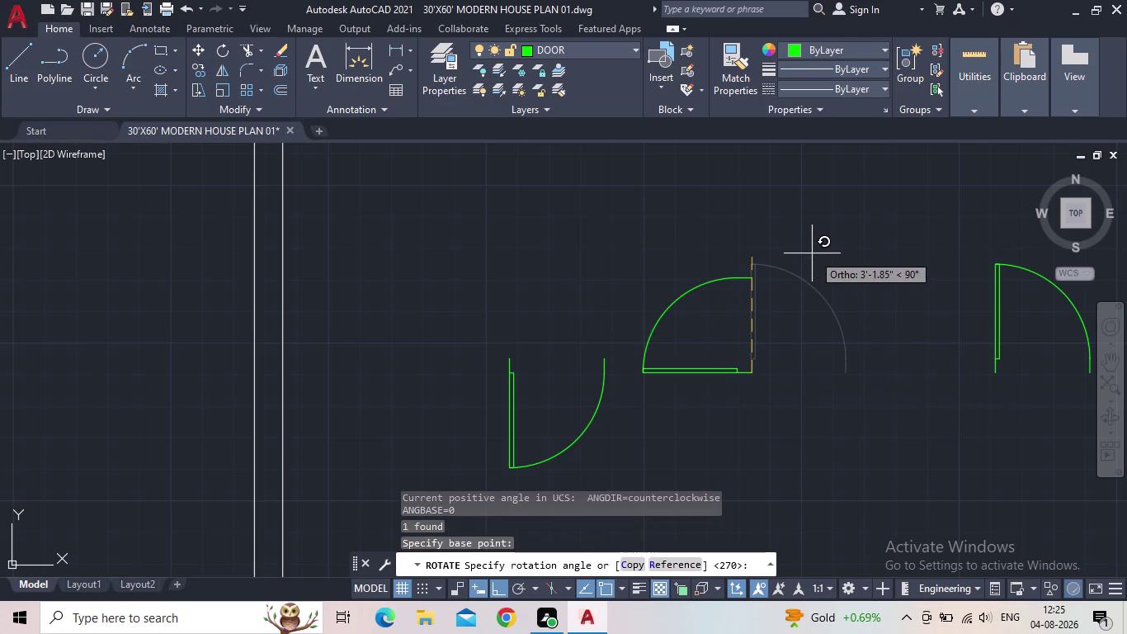
click(807, 258)
key(Escape)
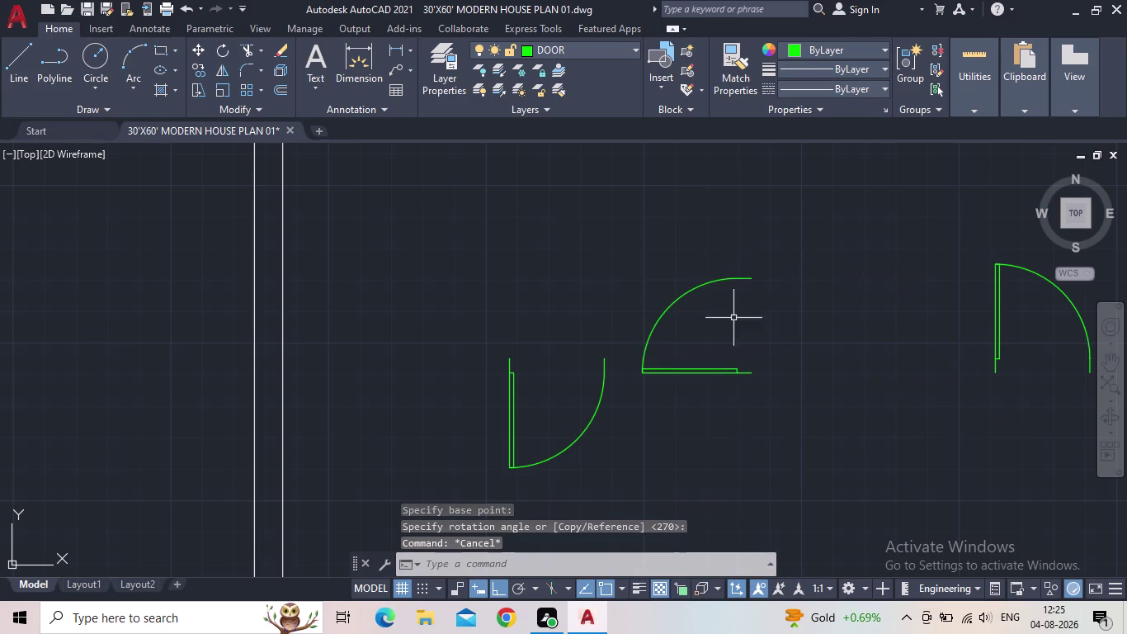
click(724, 373)
click(768, 324)
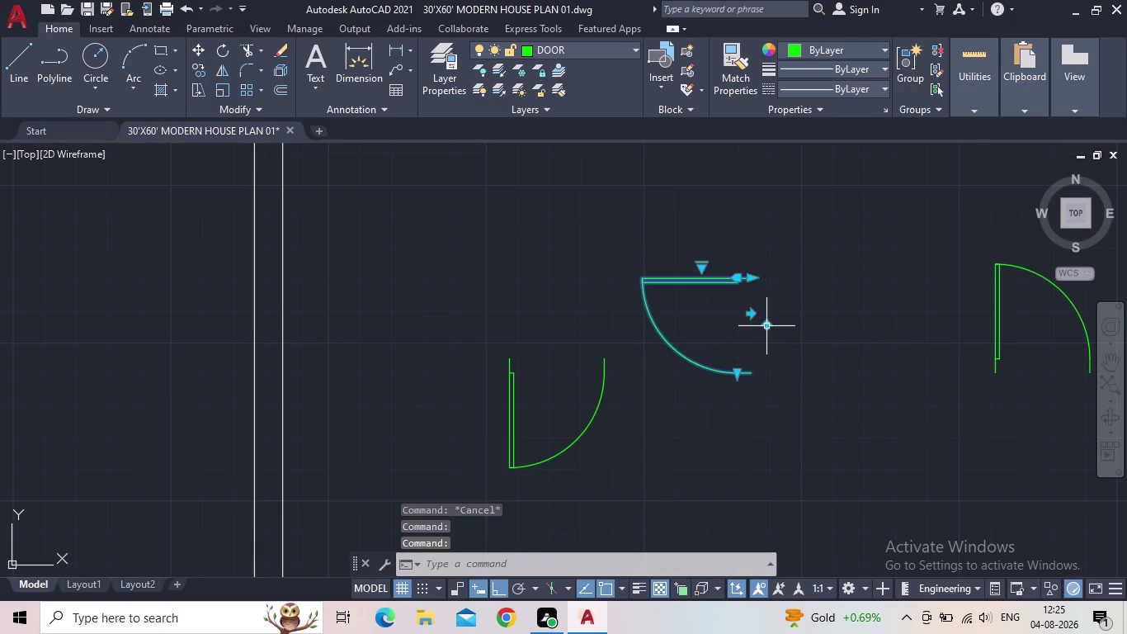
key(Escape)
Move the downward-swinging door into a wall opening of the plan.
scroll(down, 3)
middle_drag(800, 357, 760, 389)
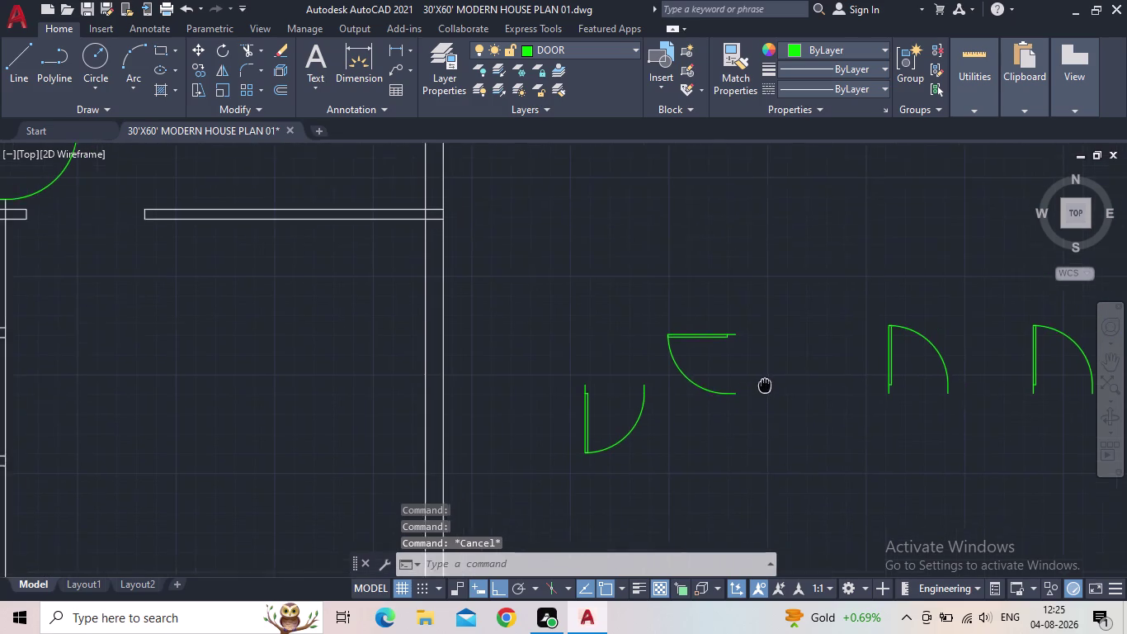
middle_drag(760, 389, 753, 399)
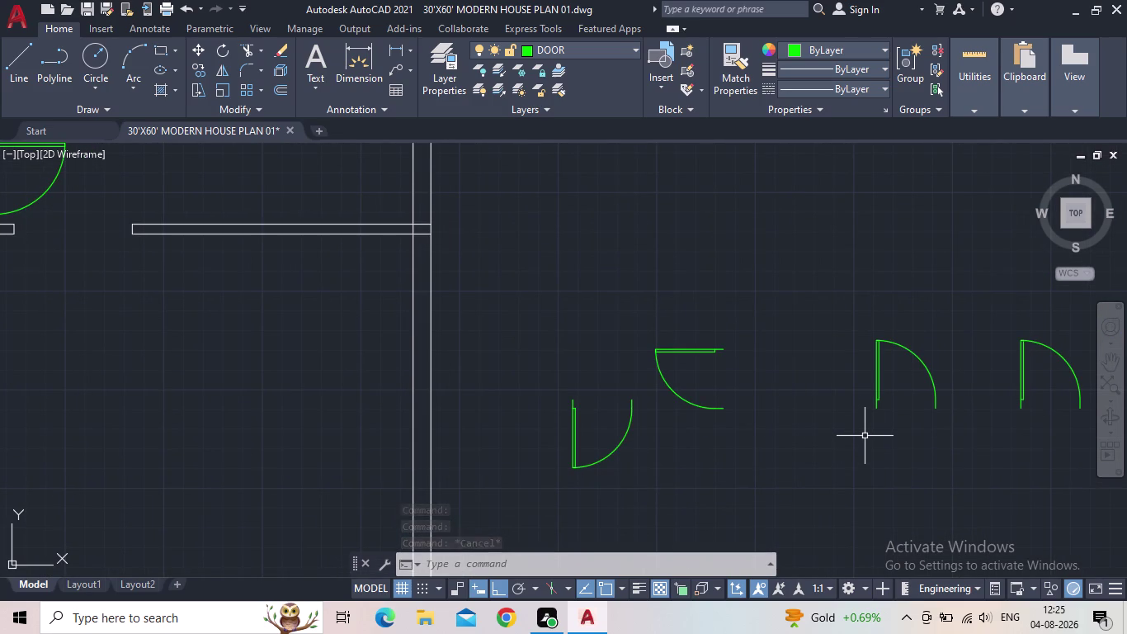
middle_drag(867, 429, 968, 478)
click(676, 467)
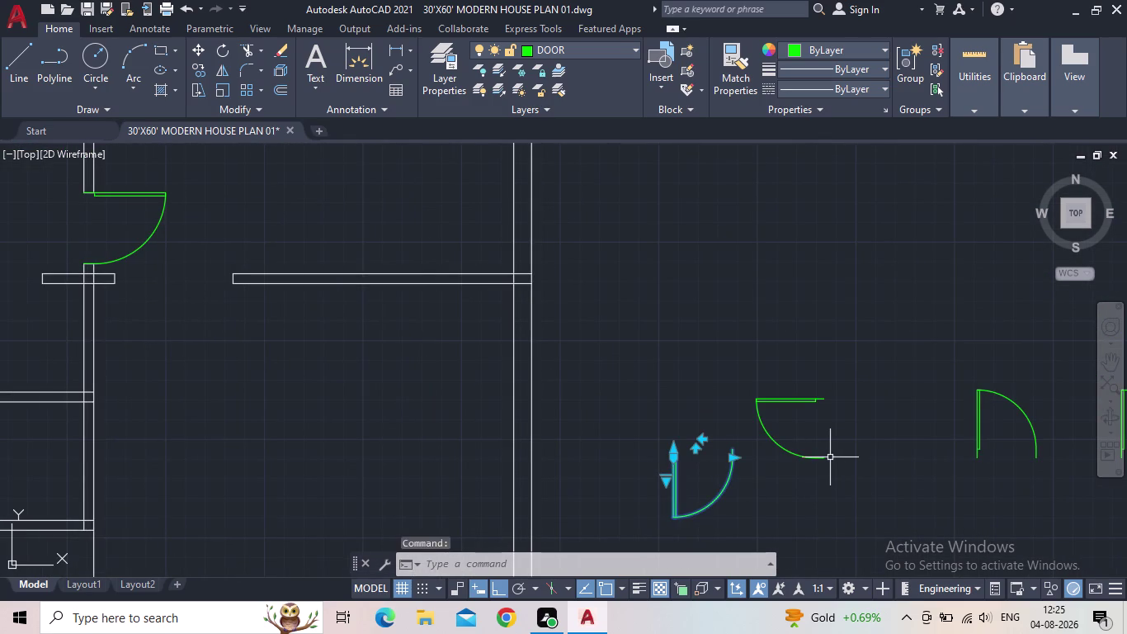
key(m)
key(space)
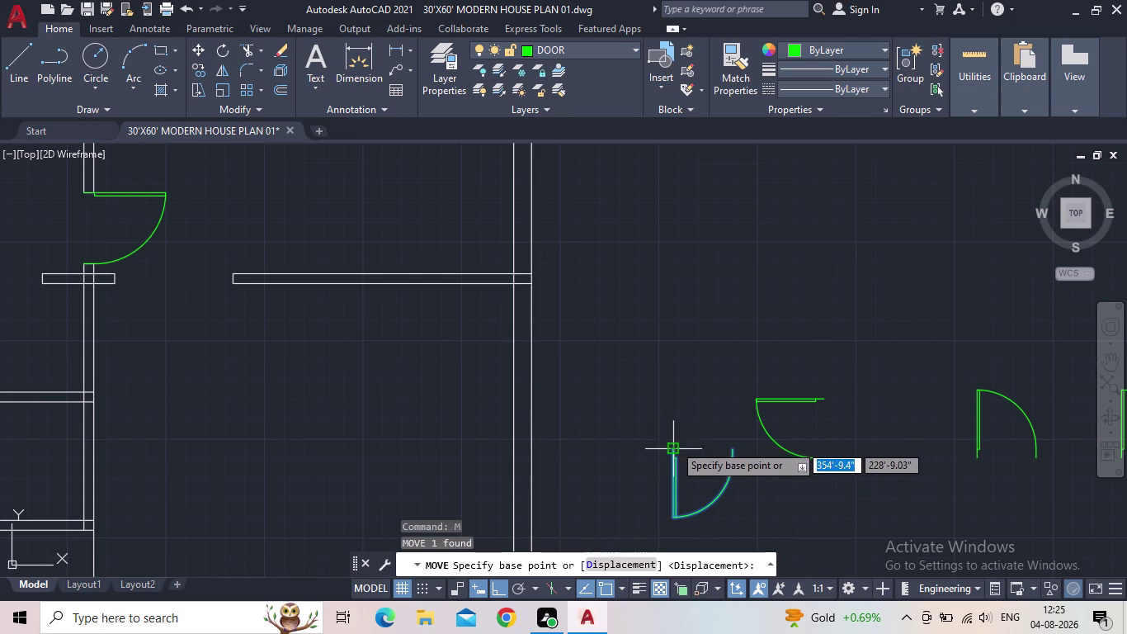
click(675, 444)
middle_drag(387, 358, 532, 361)
scroll(down, 3)
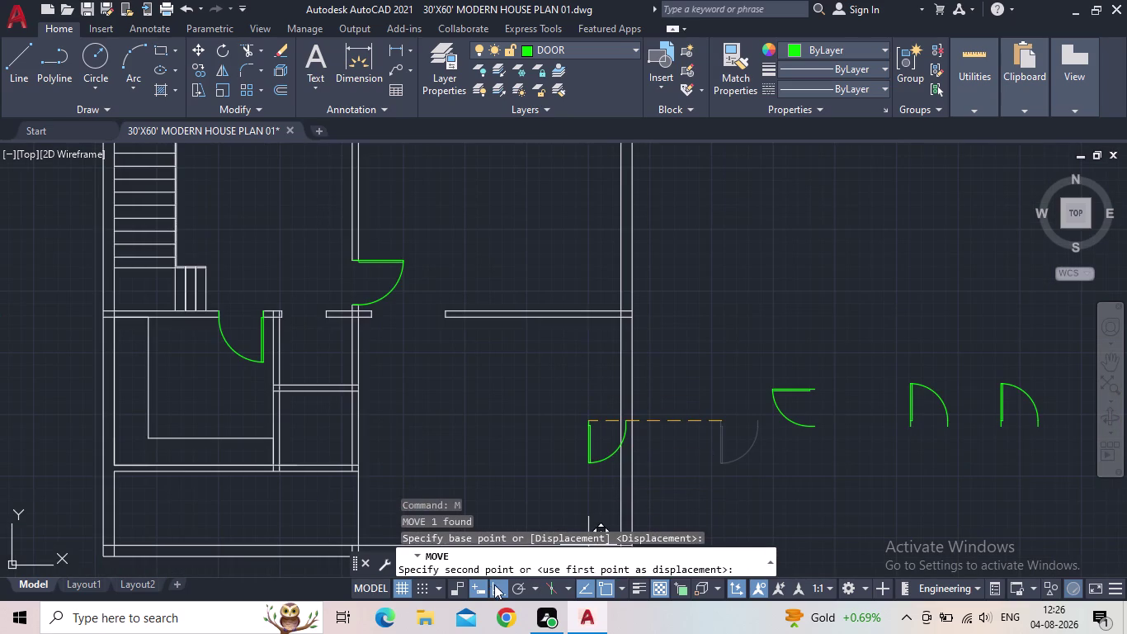
click(496, 585)
middle_drag(300, 254, 562, 351)
scroll(down, 3)
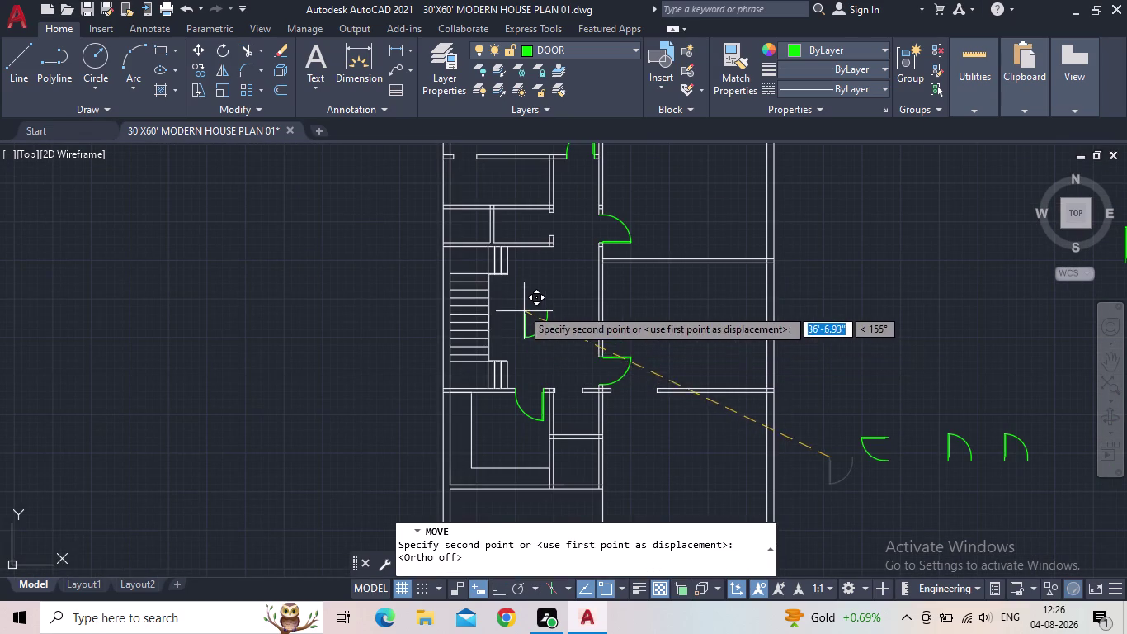
scroll(up, 3)
middle_drag(519, 321, 541, 473)
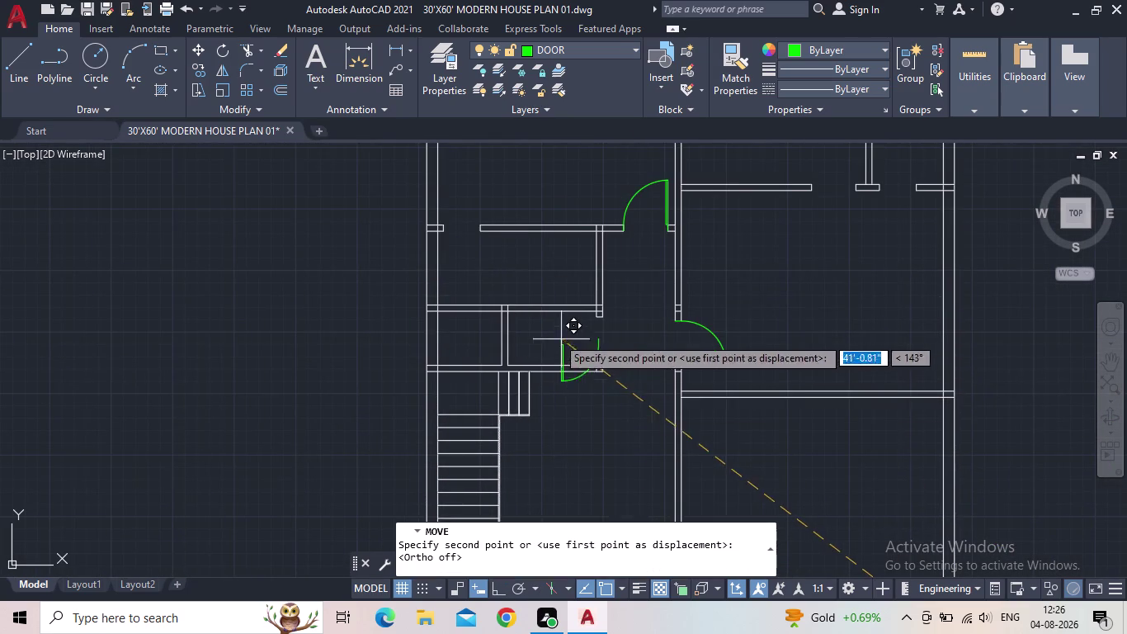
scroll(up, 3)
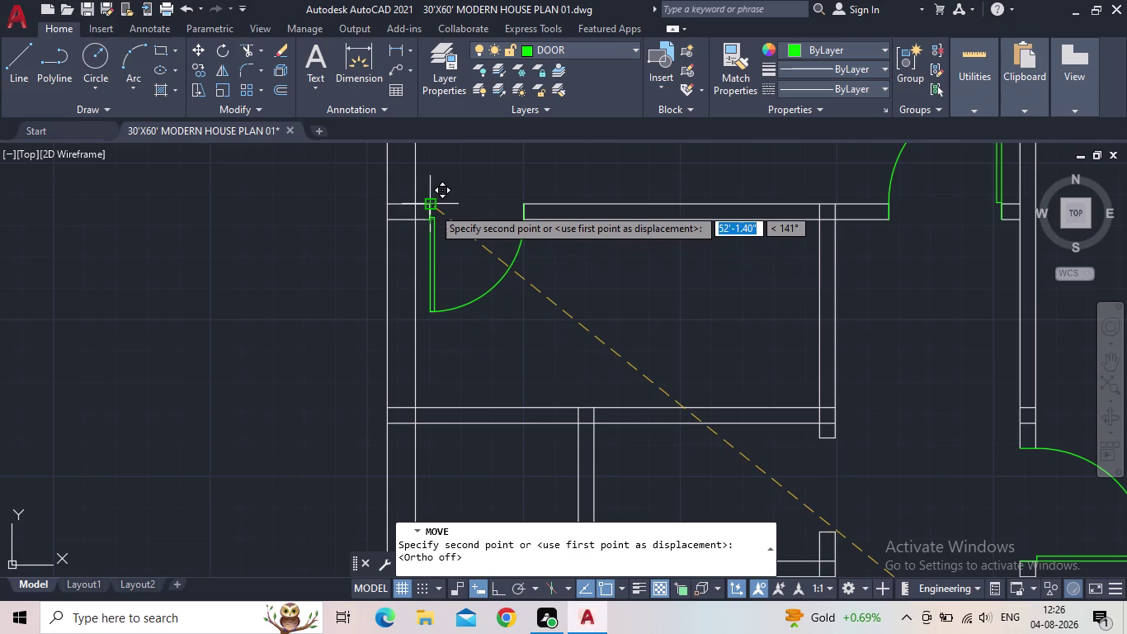
drag(432, 207, 444, 214)
Move the upward-facing door into another wall opening.
middle_drag(655, 327, 522, 334)
scroll(down, 3)
middle_drag(707, 383, 486, 302)
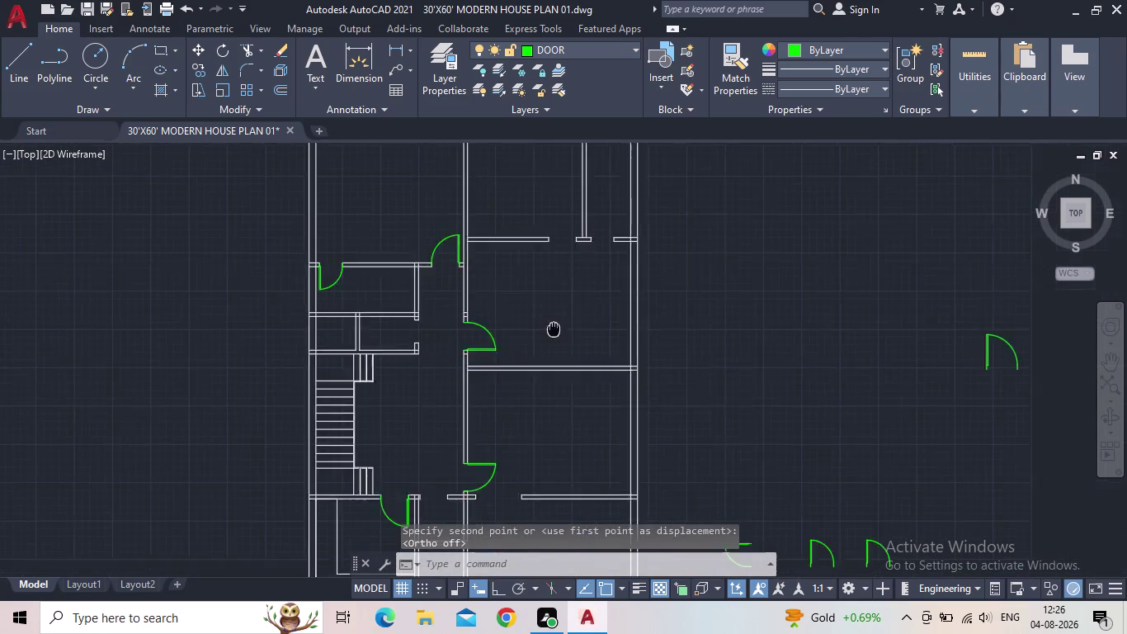
middle_drag(486, 302, 448, 285)
scroll(down, 3)
scroll(up, 3)
click(401, 307)
click(335, 273)
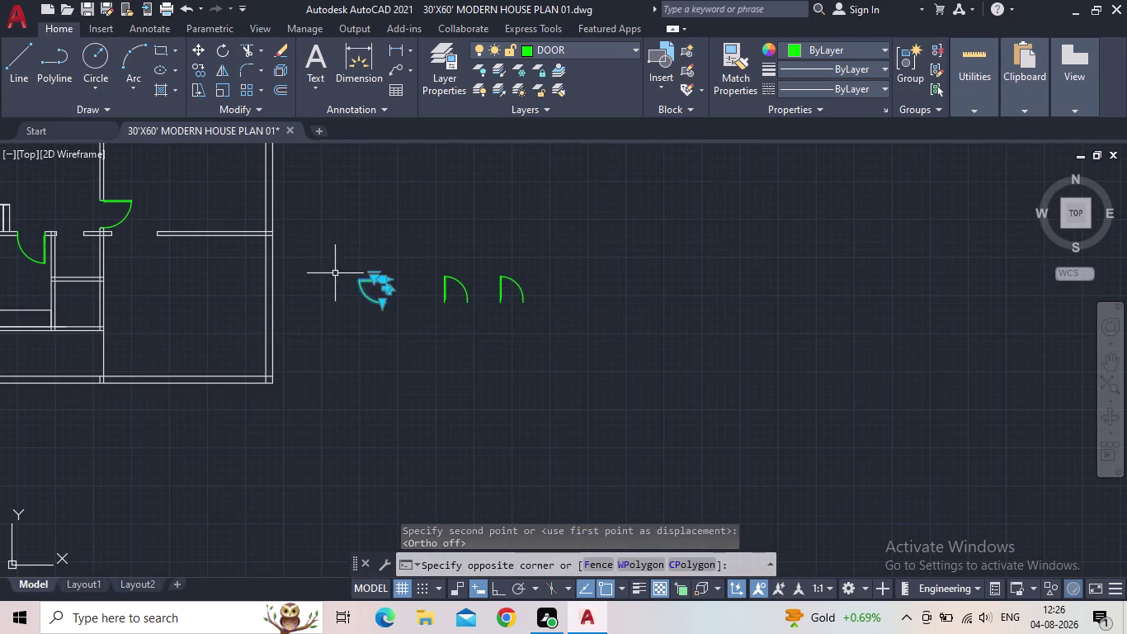
key(m)
key(space)
scroll(up, 3)
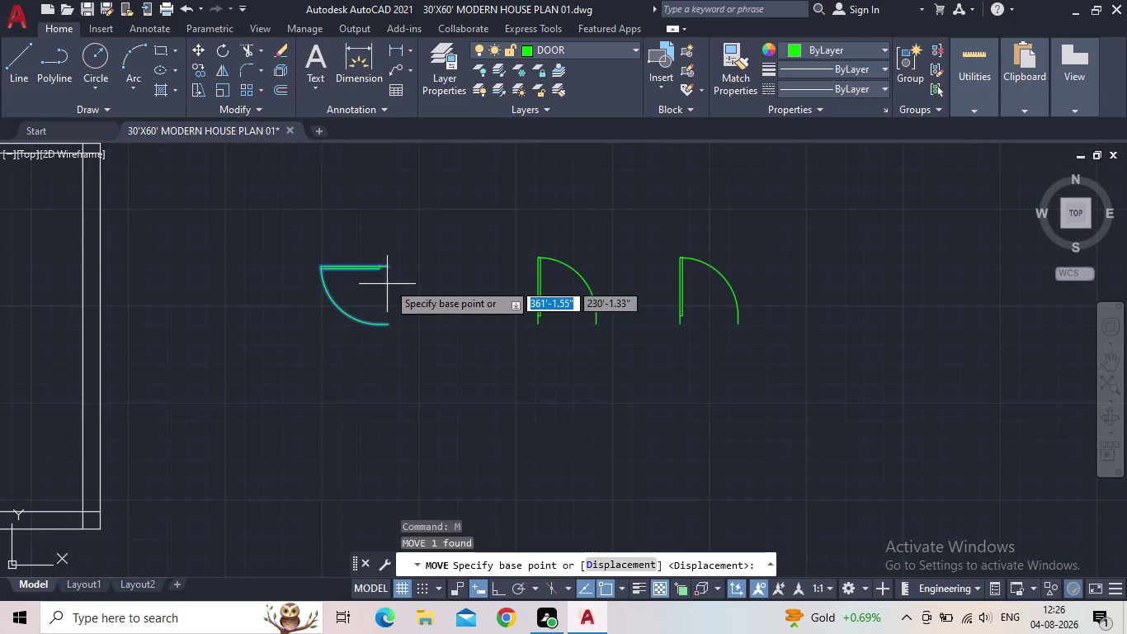
click(388, 274)
middle_drag(348, 227, 627, 359)
scroll(down, 3)
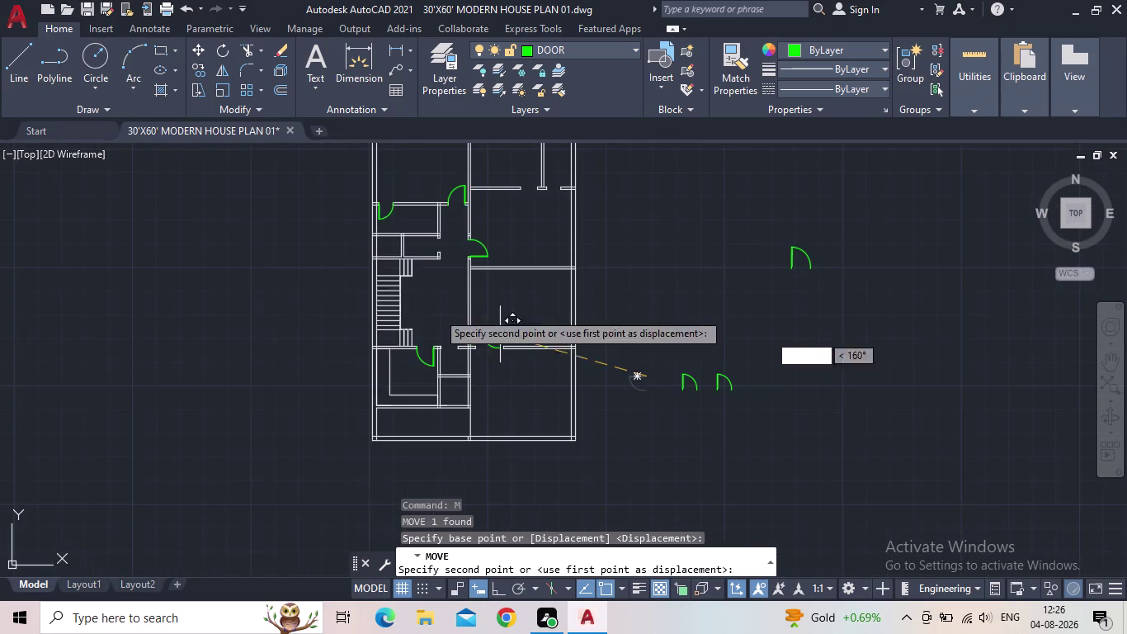
scroll(up, 3)
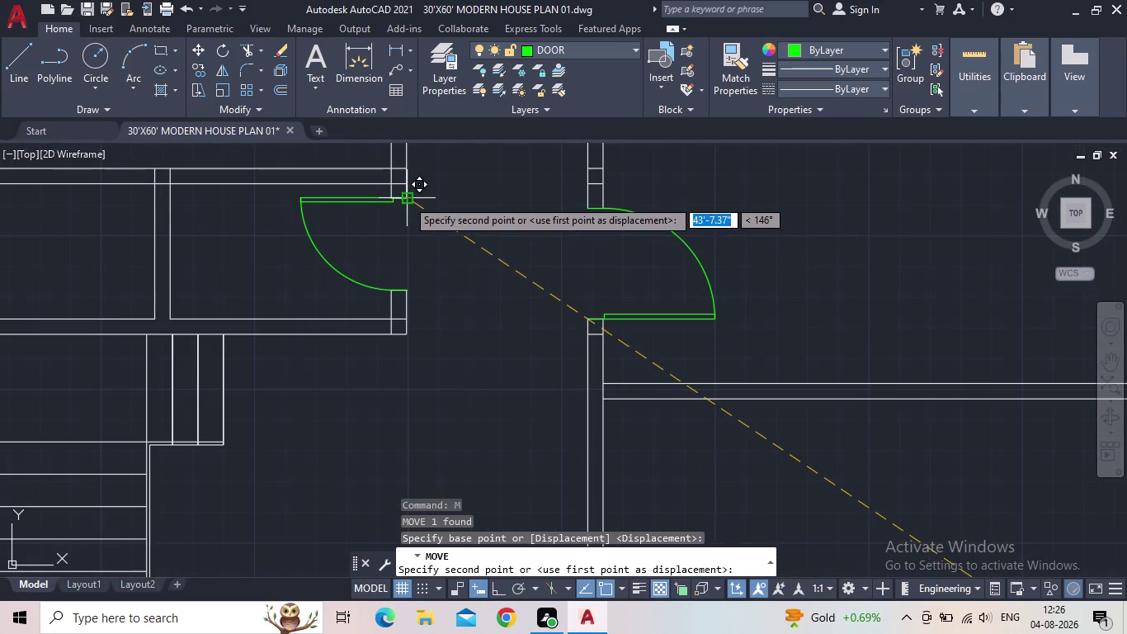
click(406, 199)
key(Escape)
scroll(down, 3)
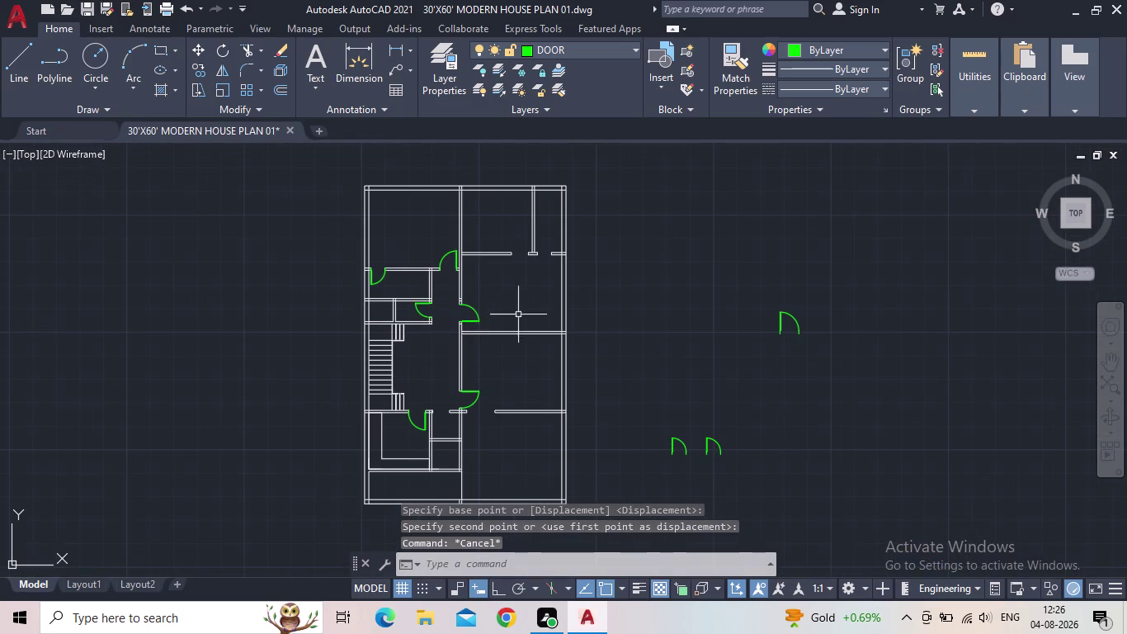
middle_drag(703, 338, 707, 389)
scroll(up, 3)
scroll(down, 3)
middle_drag(764, 420, 793, 294)
Move a loose door beside the plan into the upper-right room's opening.
scroll(up, 3)
drag(685, 401, 657, 387)
click(626, 374)
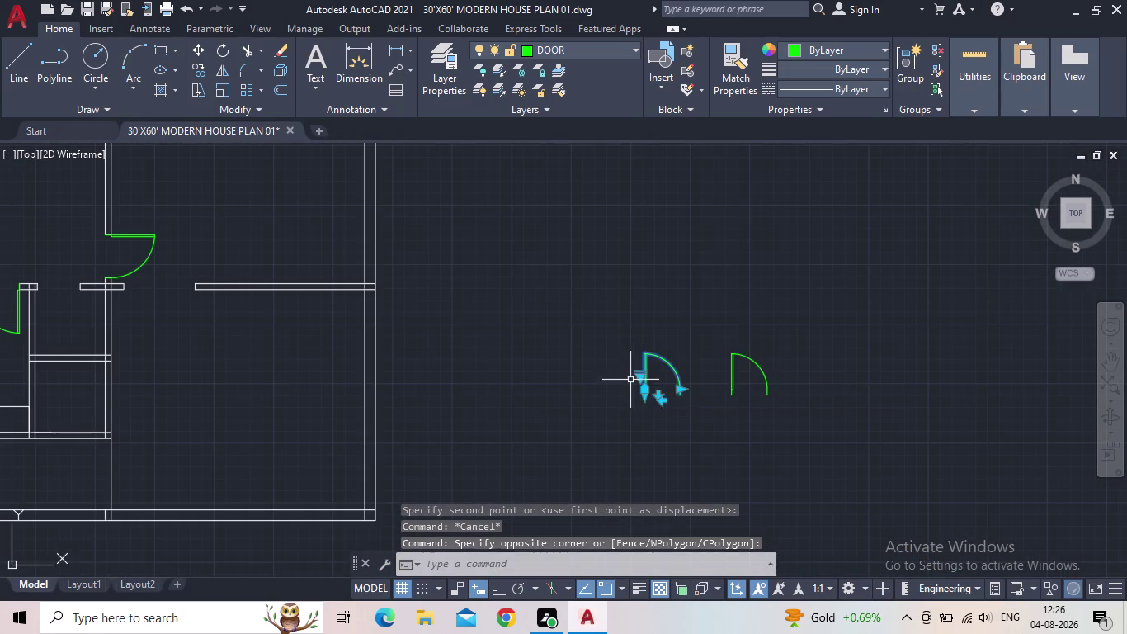
key(m)
key(space)
click(645, 399)
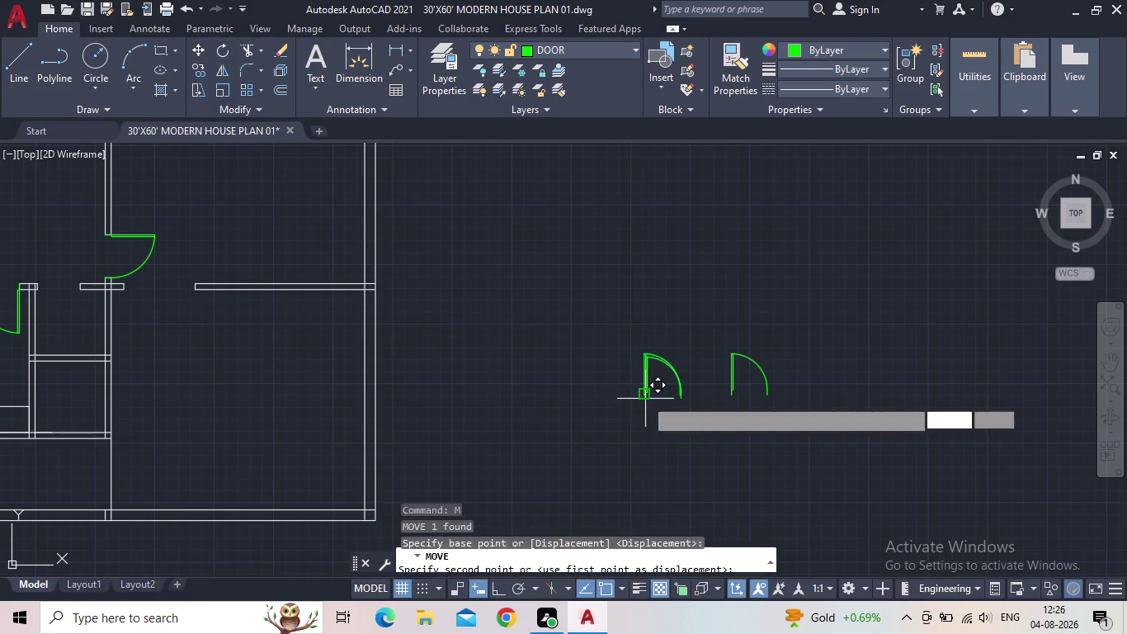
middle_drag(496, 337, 758, 493)
scroll(down, 3)
middle_drag(666, 332, 650, 369)
scroll(up, 3)
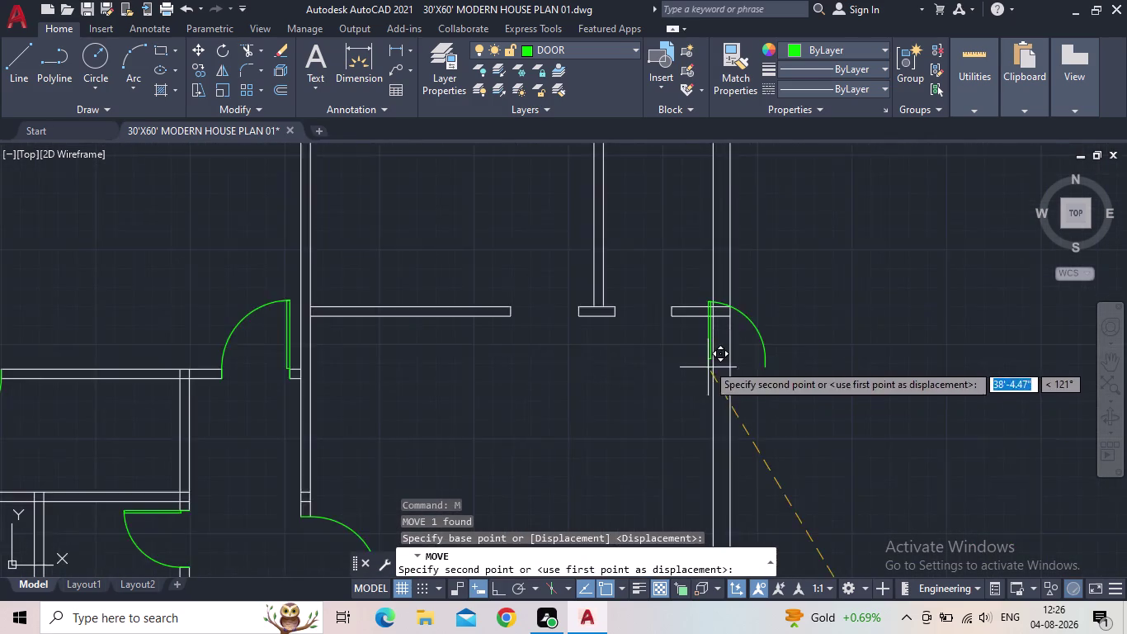
click(557, 285)
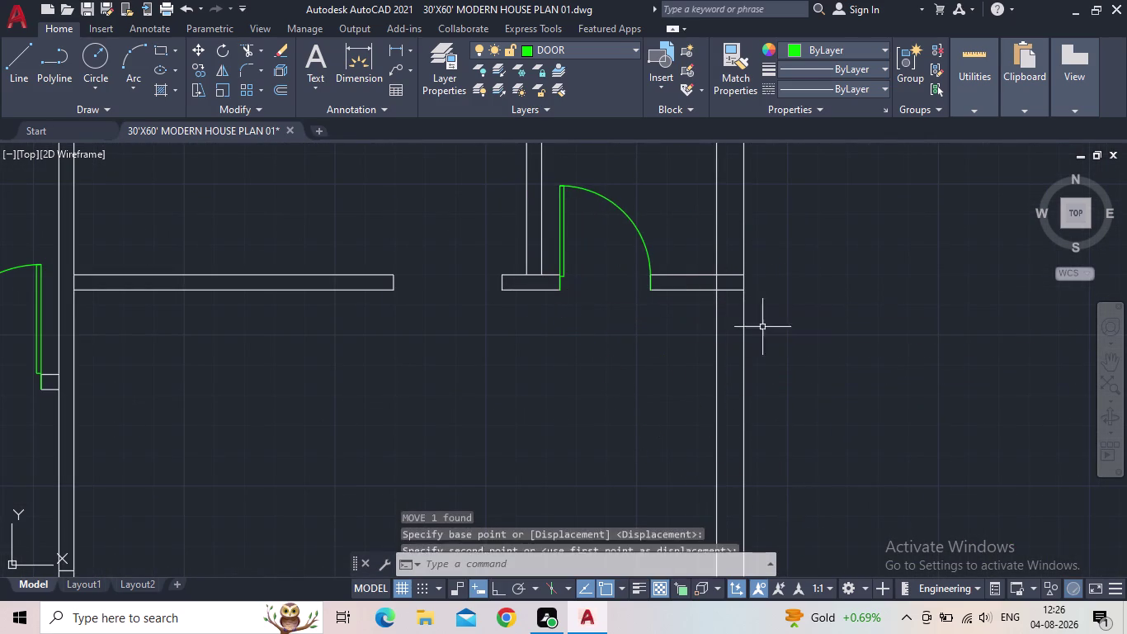
Start moving another loose door, cancel, then select the existing door on the left.
scroll(down, 3)
middle_drag(795, 370, 636, 348)
scroll(down, 3)
scroll(up, 3)
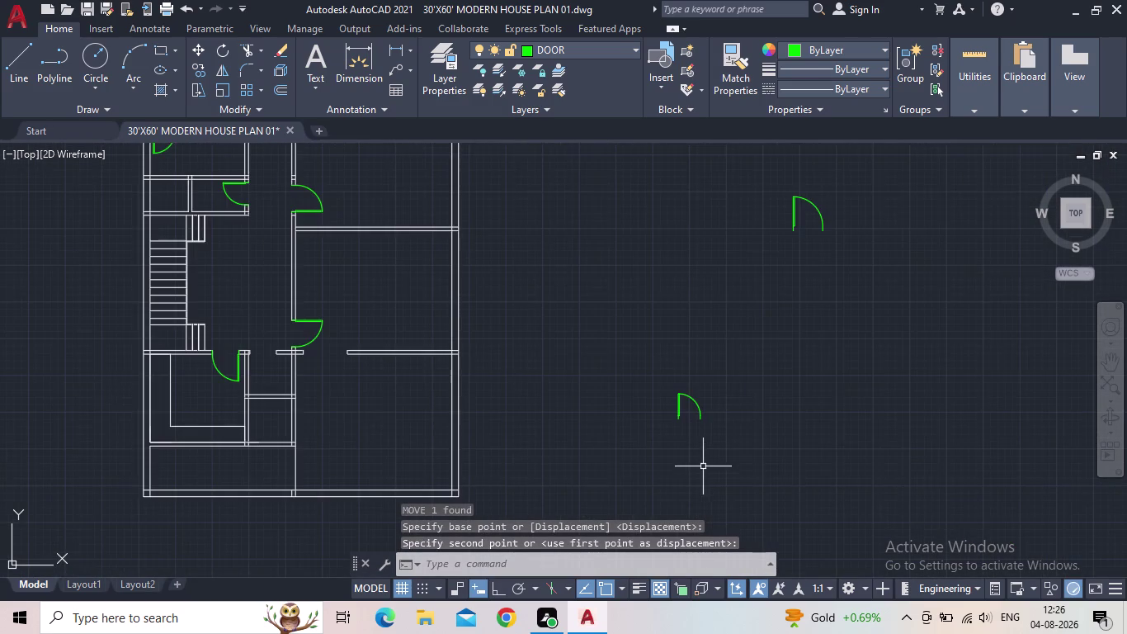
middle_drag(760, 379, 758, 534)
drag(816, 399, 801, 395)
click(766, 366)
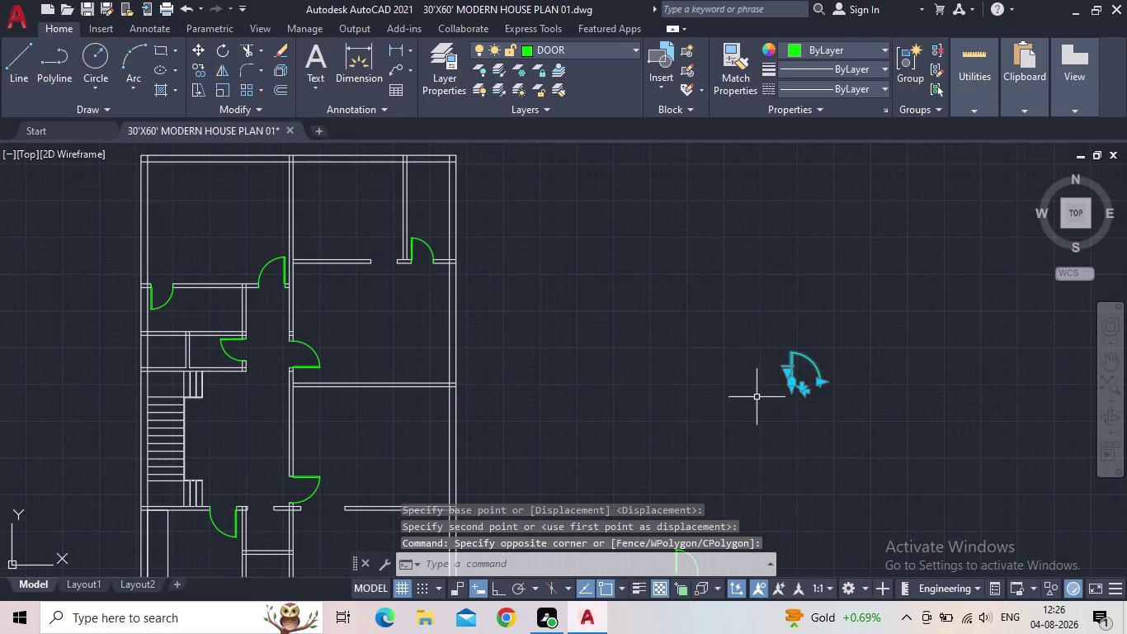
key(m)
key(space)
click(786, 386)
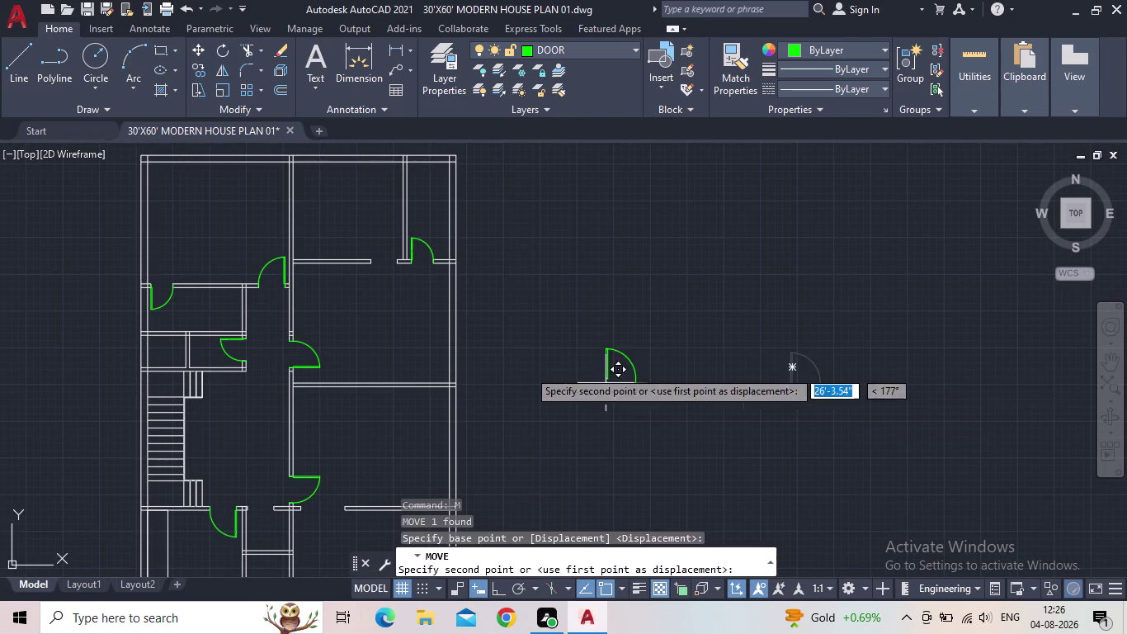
scroll(up, 3)
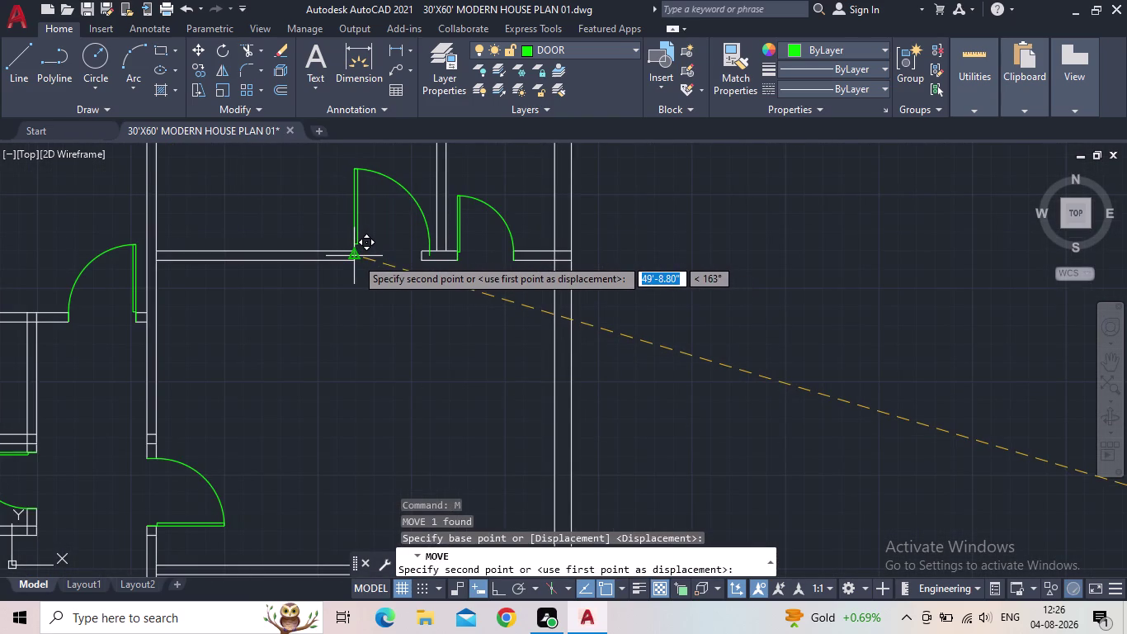
scroll(up, 3)
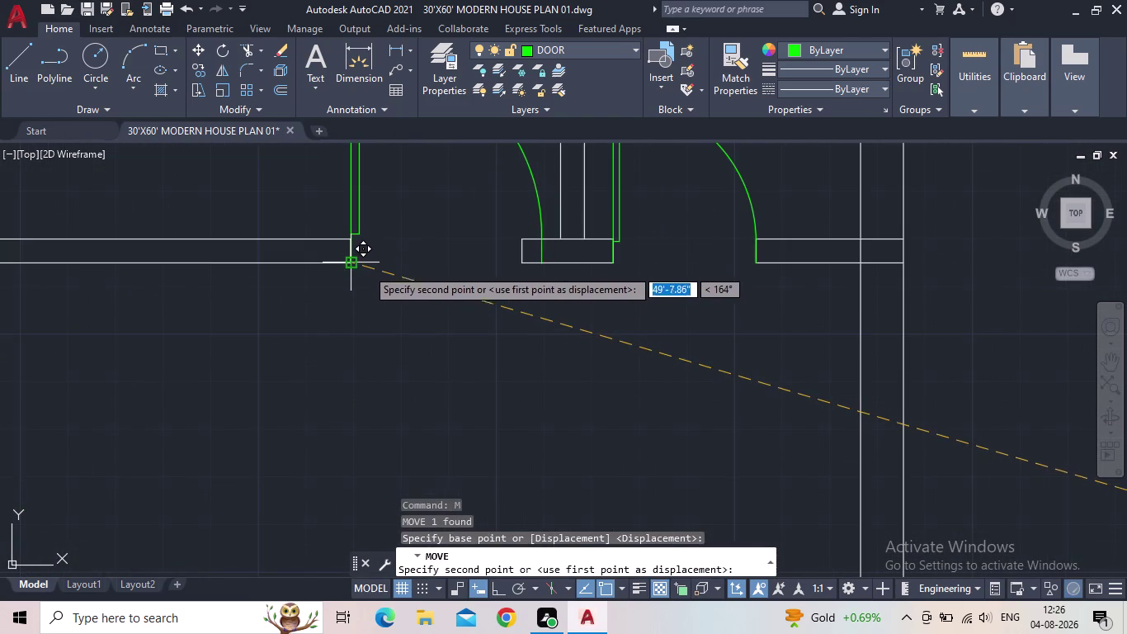
scroll(down, 3)
click(792, 401)
key(Escape)
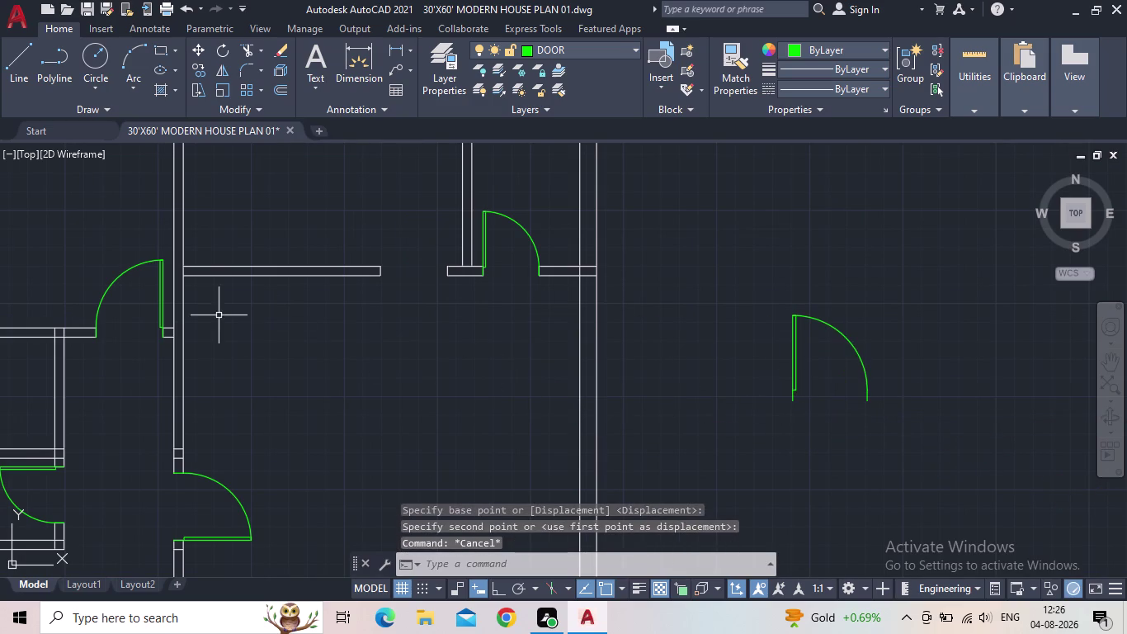
click(142, 315)
click(102, 285)
Copy a green door to the opposite jamb of the upper-right room opening.
key(m)
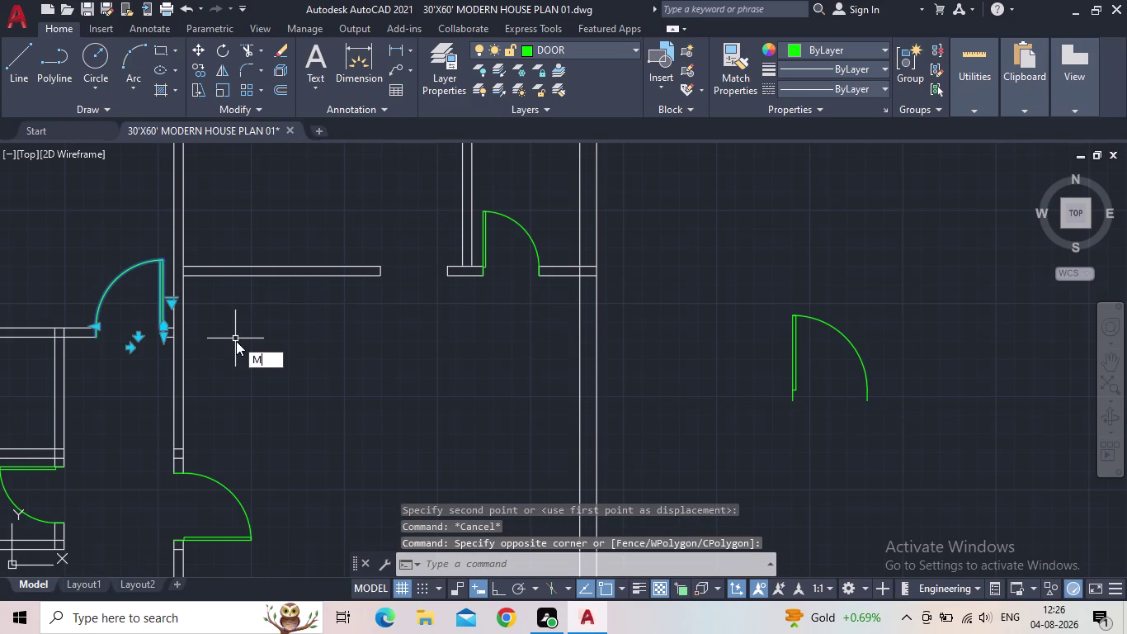
key(BackSpace)
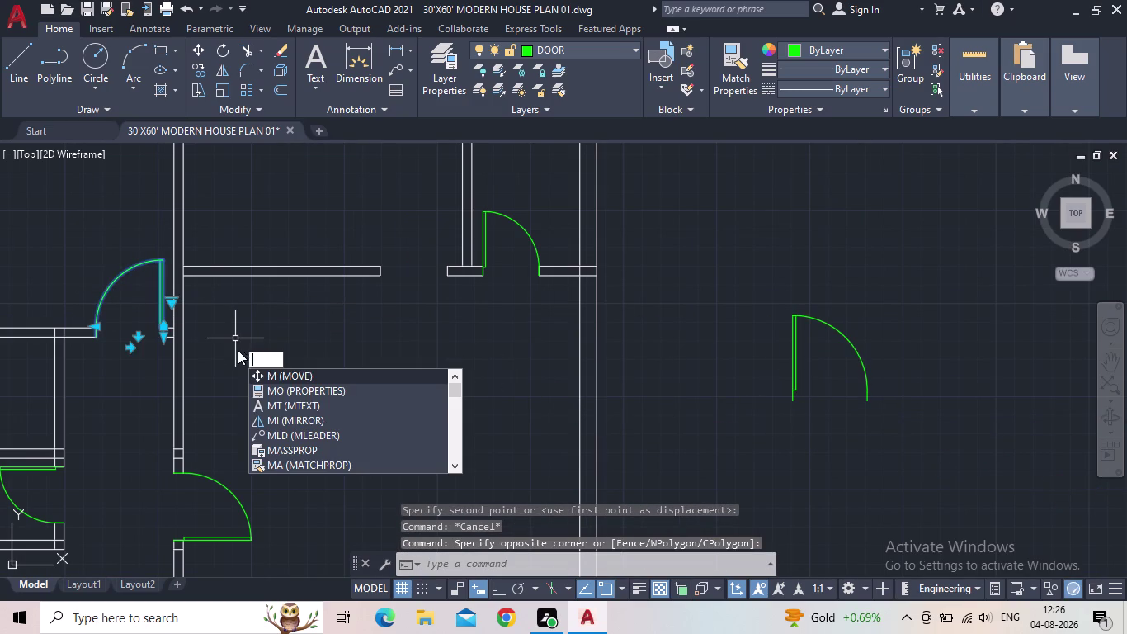
key(c)
key(o)
key(Return)
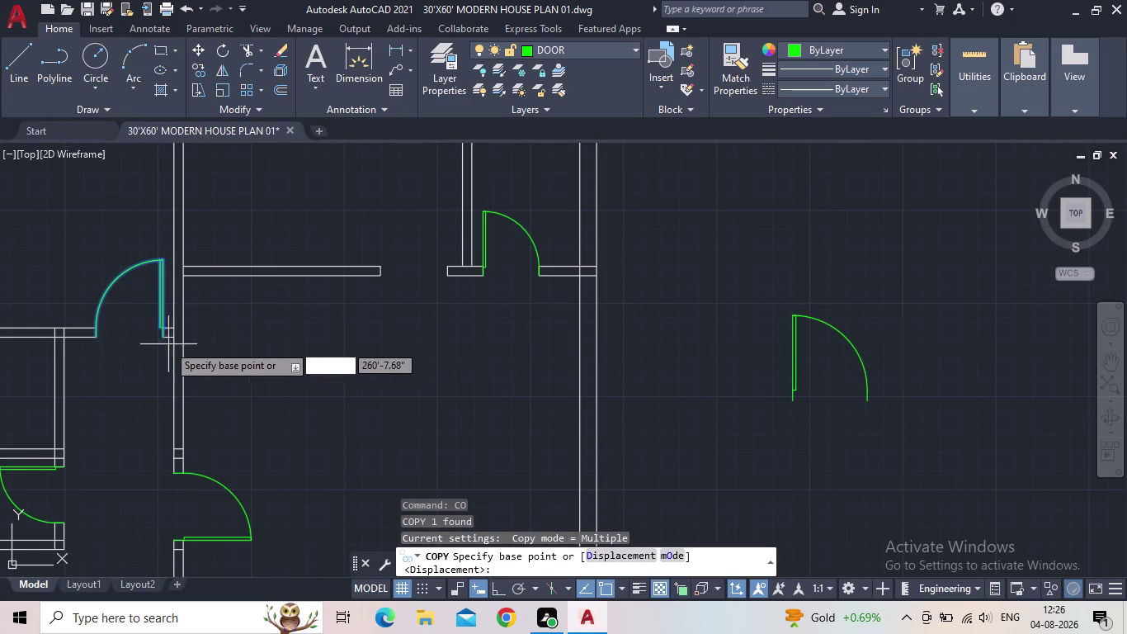
scroll(up, 3)
click(151, 321)
middle_drag(534, 339, 413, 458)
scroll(down, 3)
scroll(up, 3)
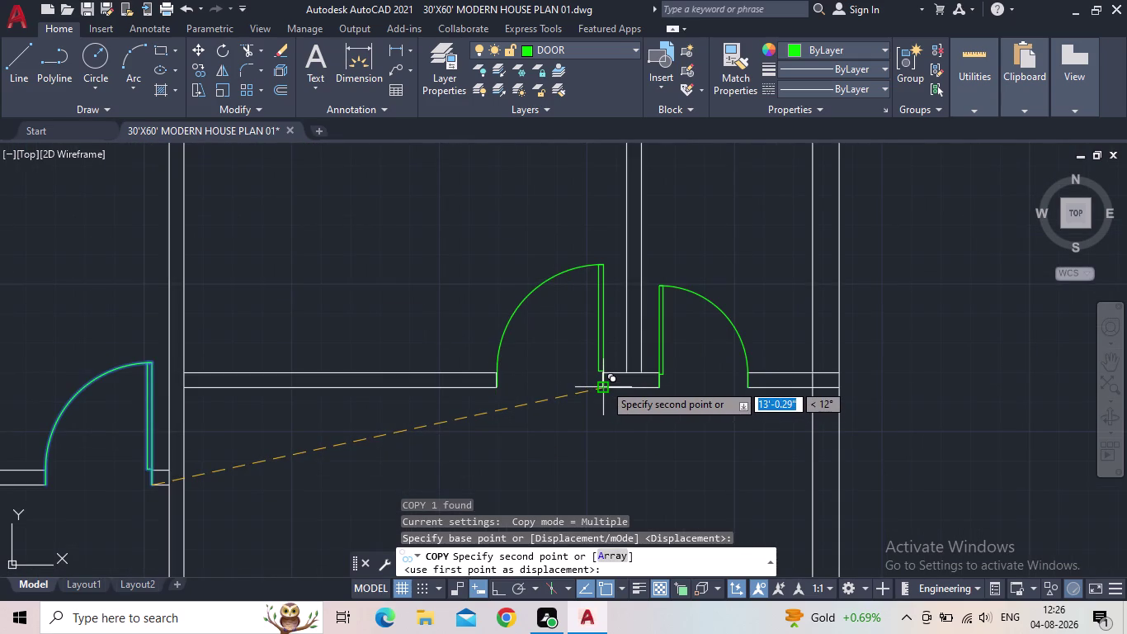
click(604, 382)
scroll(down, 3)
key(Escape)
scroll(down, 3)
middle_drag(683, 401, 744, 219)
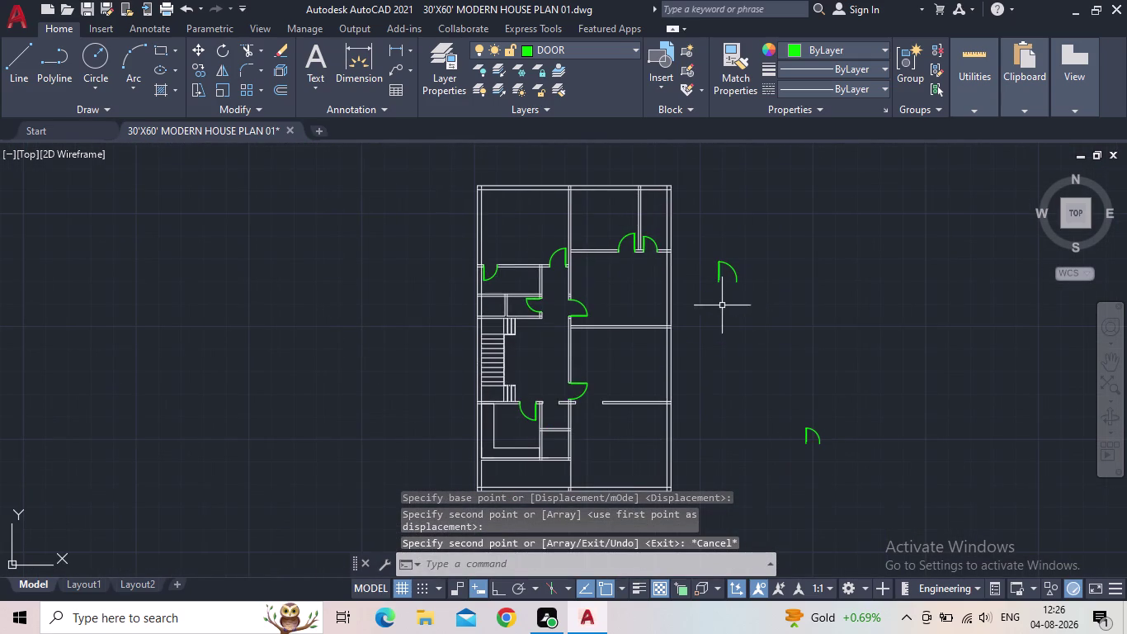
scroll(up, 3)
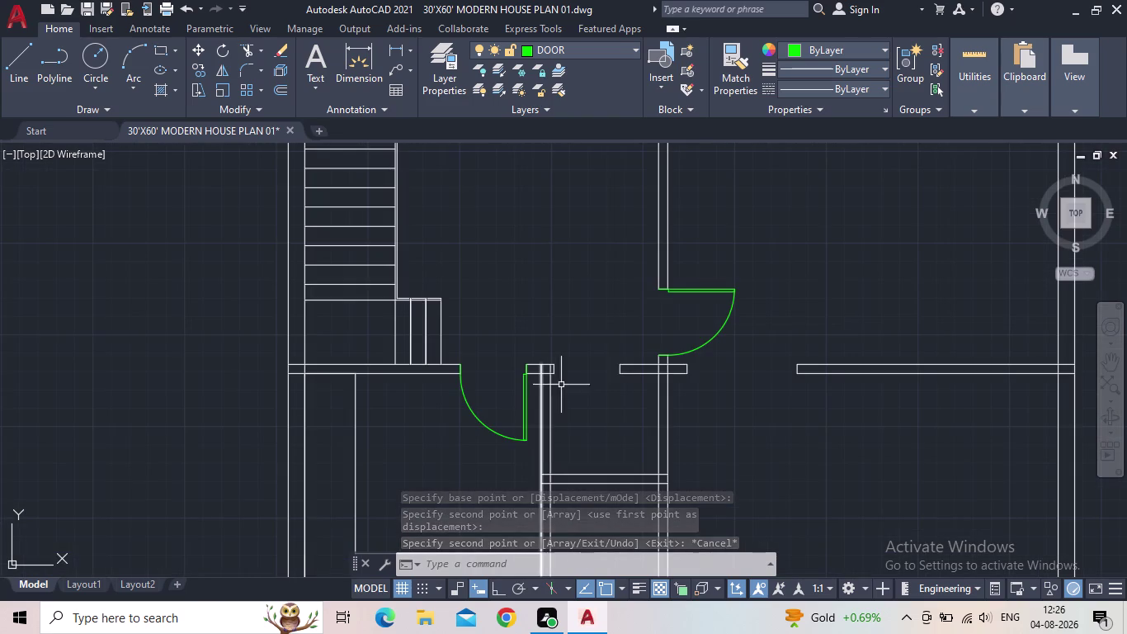
Copy the door beside the stairs across its opening to make a second double door.
middle_drag(624, 357, 609, 386)
middle_drag(524, 429, 590, 326)
scroll(up, 3)
drag(656, 345, 648, 343)
click(556, 343)
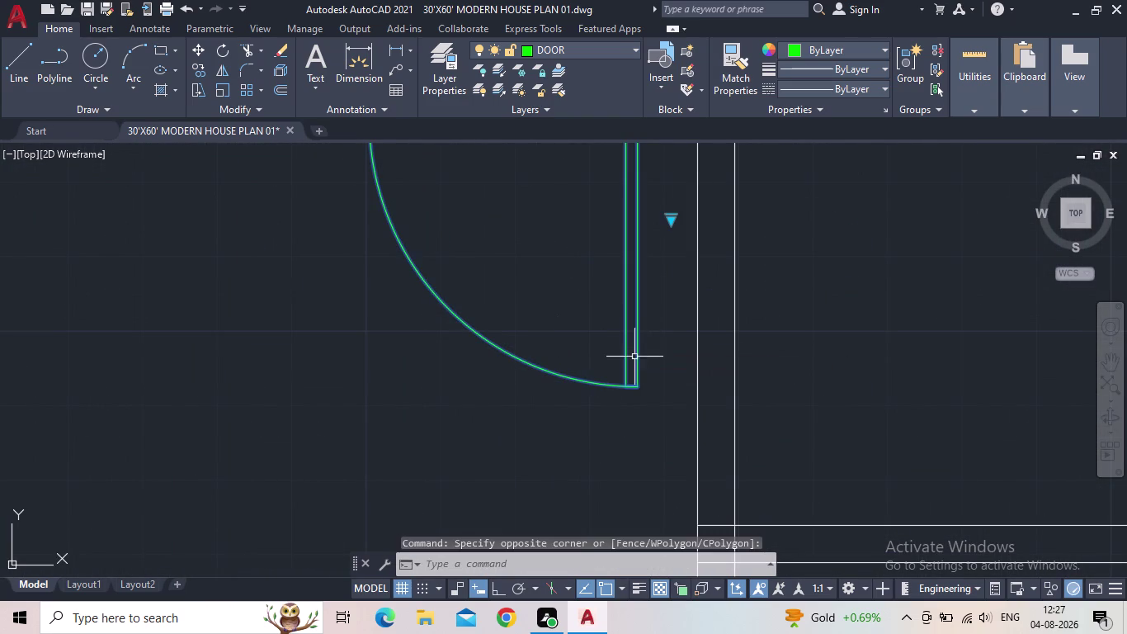
key(c)
key(o)
key(Return)
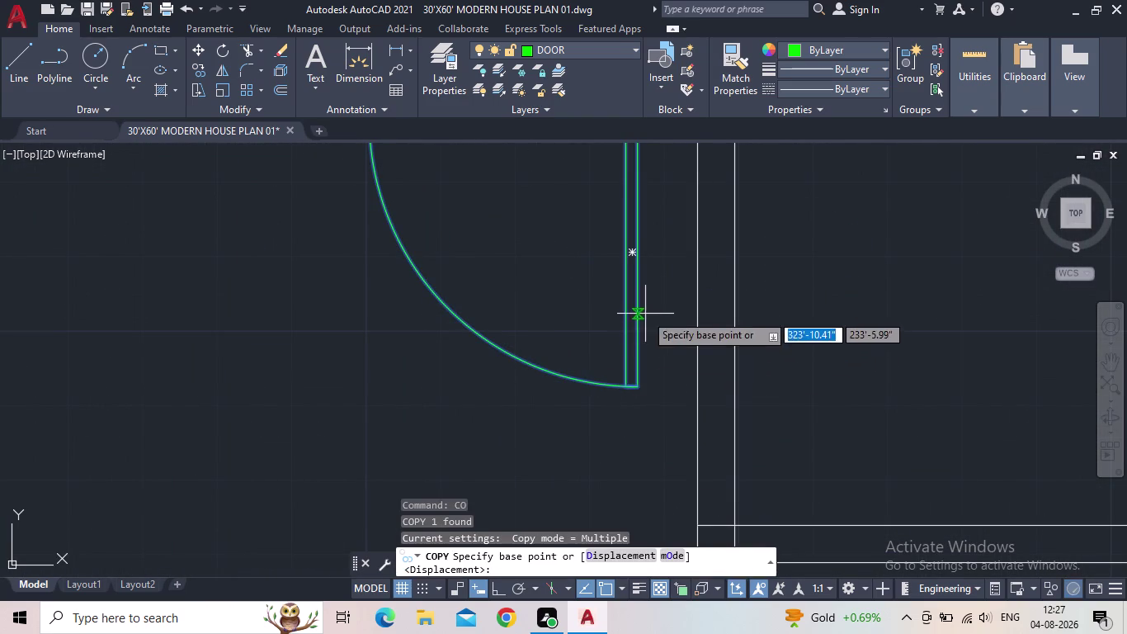
middle_drag(642, 317, 608, 478)
scroll(down, 3)
scroll(up, 3)
click(624, 316)
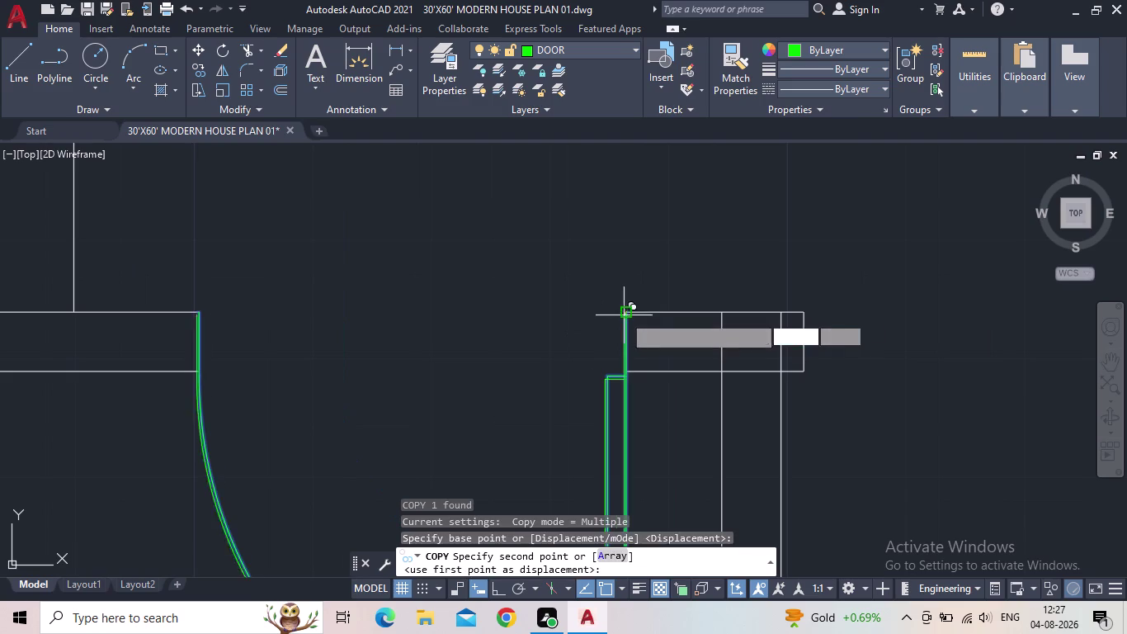
middle_drag(941, 344, 638, 395)
scroll(down, 3)
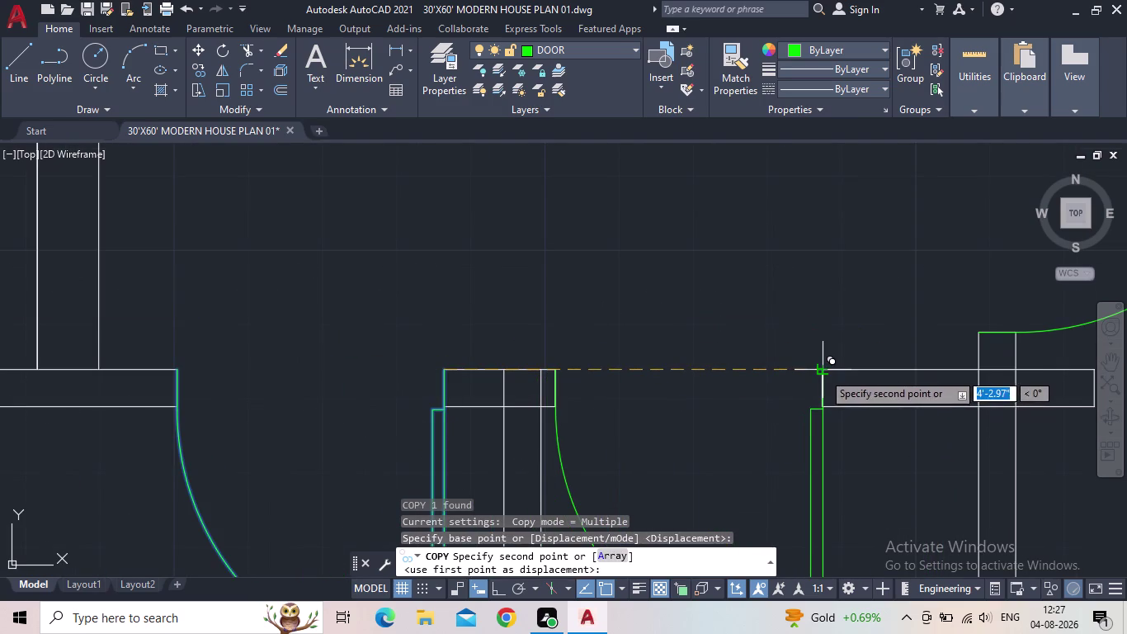
click(822, 372)
key(Escape)
scroll(down, 3)
middle_drag(795, 441, 720, 376)
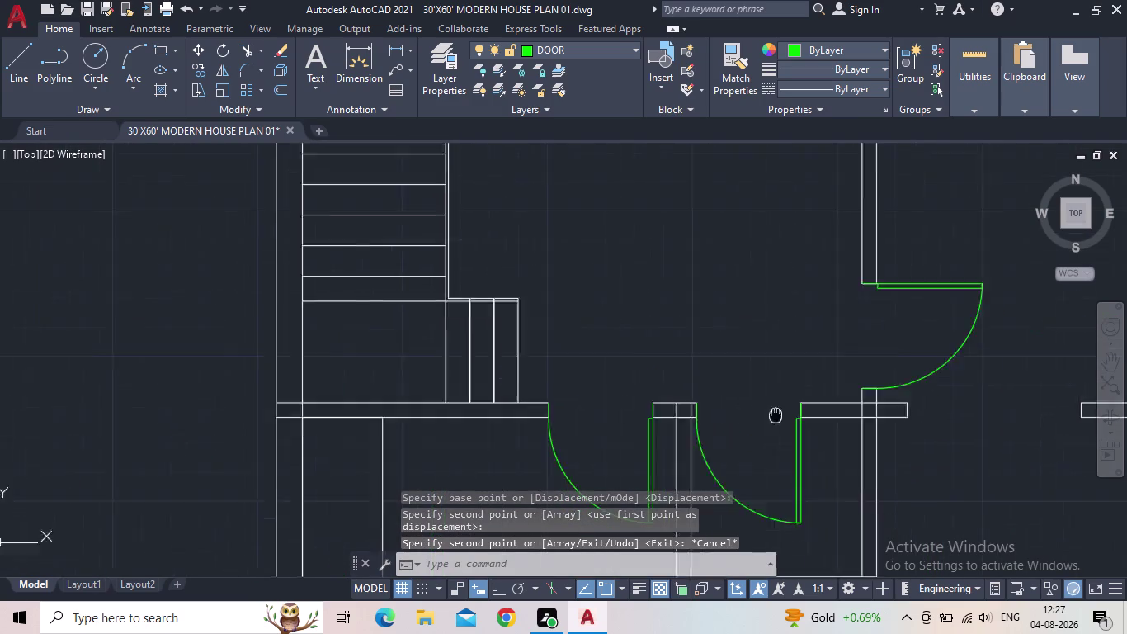
Zoom out over the whole plan and select the loose door beside it.
middle_drag(720, 375, 616, 314)
scroll(down, 3)
middle_drag(723, 363, 757, 486)
scroll(down, 3)
middle_drag(769, 465, 769, 459)
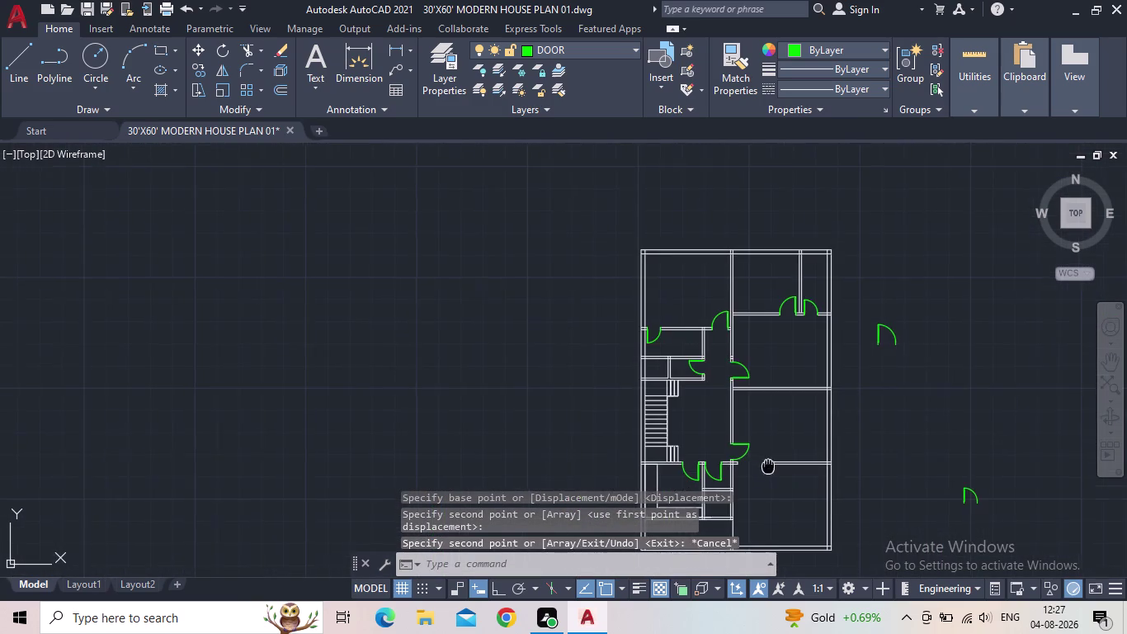
middle_drag(769, 460, 691, 405)
click(823, 302)
Delete the extra lower loose door beside the plan.
click(793, 266)
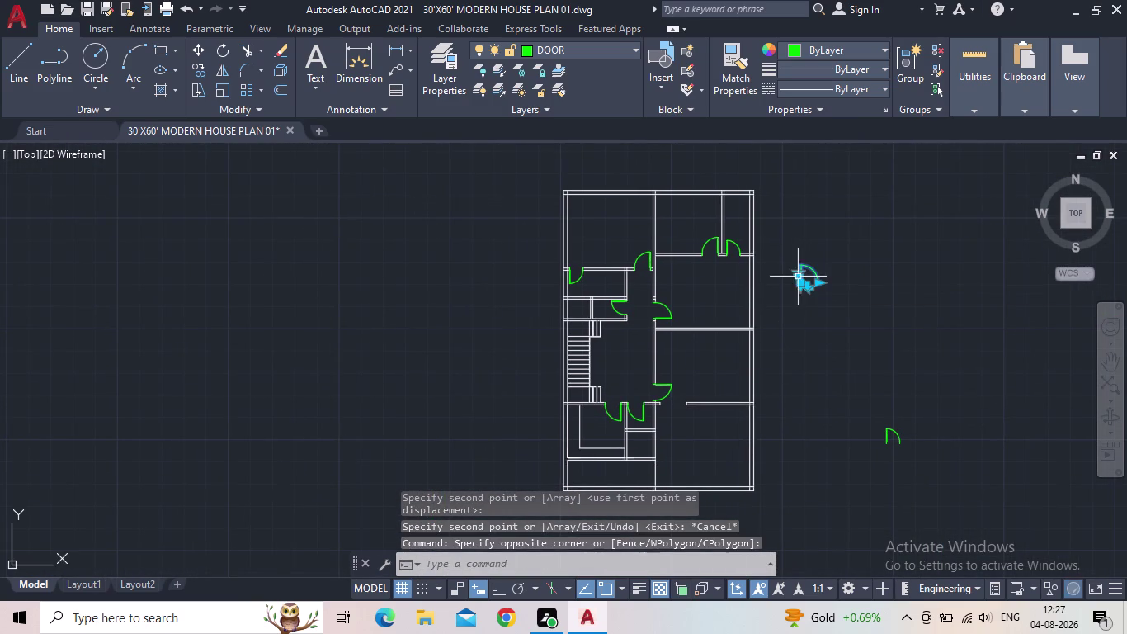
key(Escape)
drag(912, 460, 894, 429)
click(885, 426)
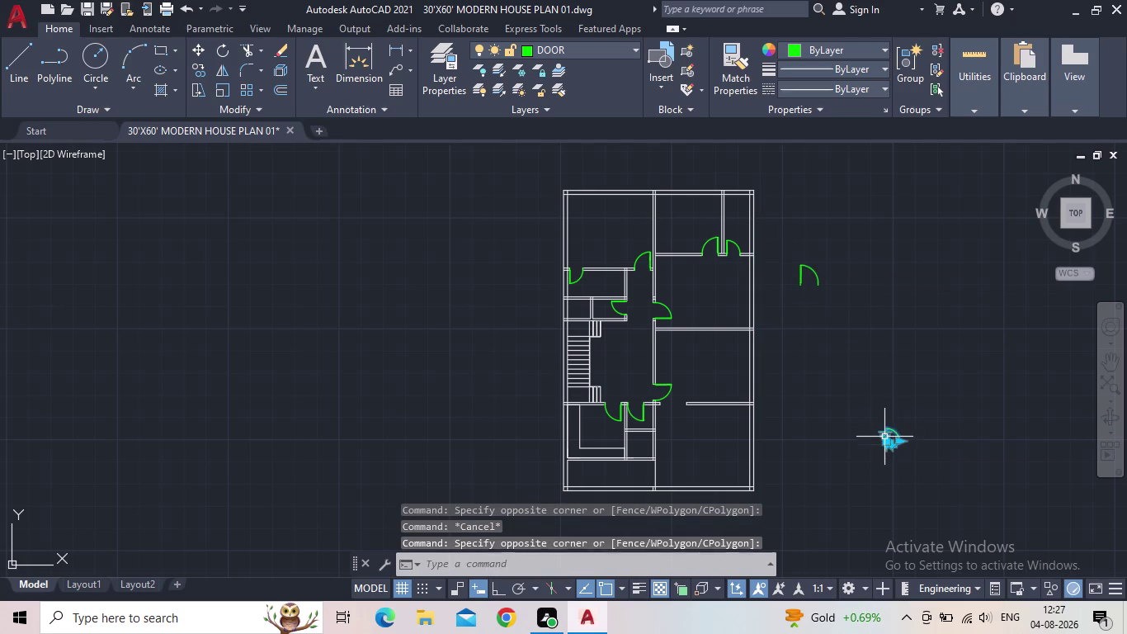
key(Delete)
click(805, 280)
click(797, 282)
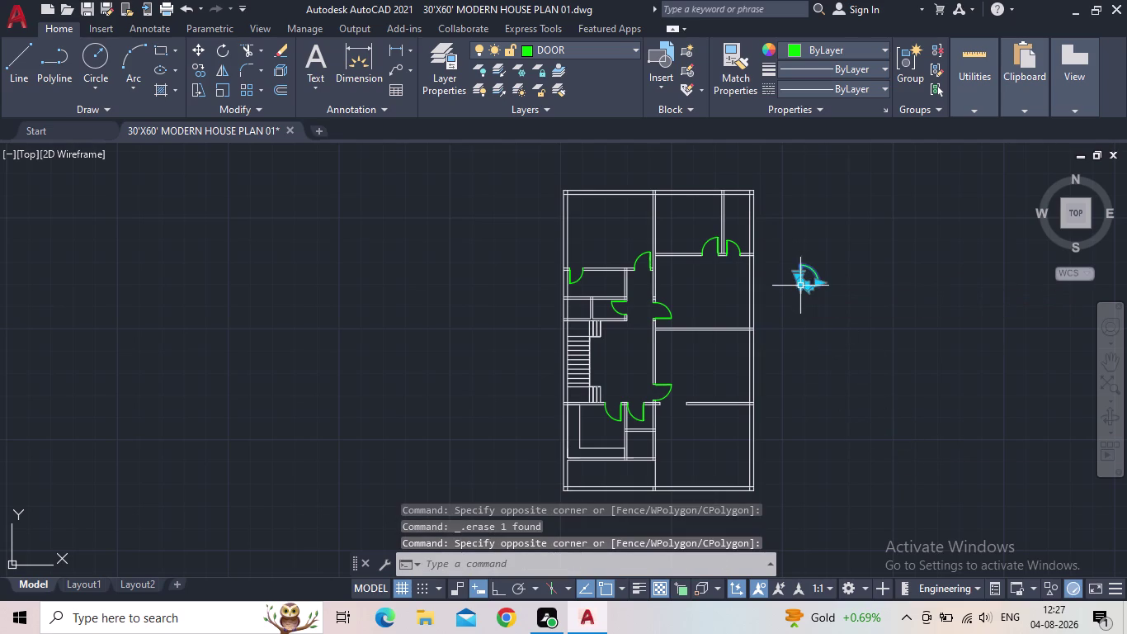
scroll(up, 3)
scroll(up, 3)
key(Escape)
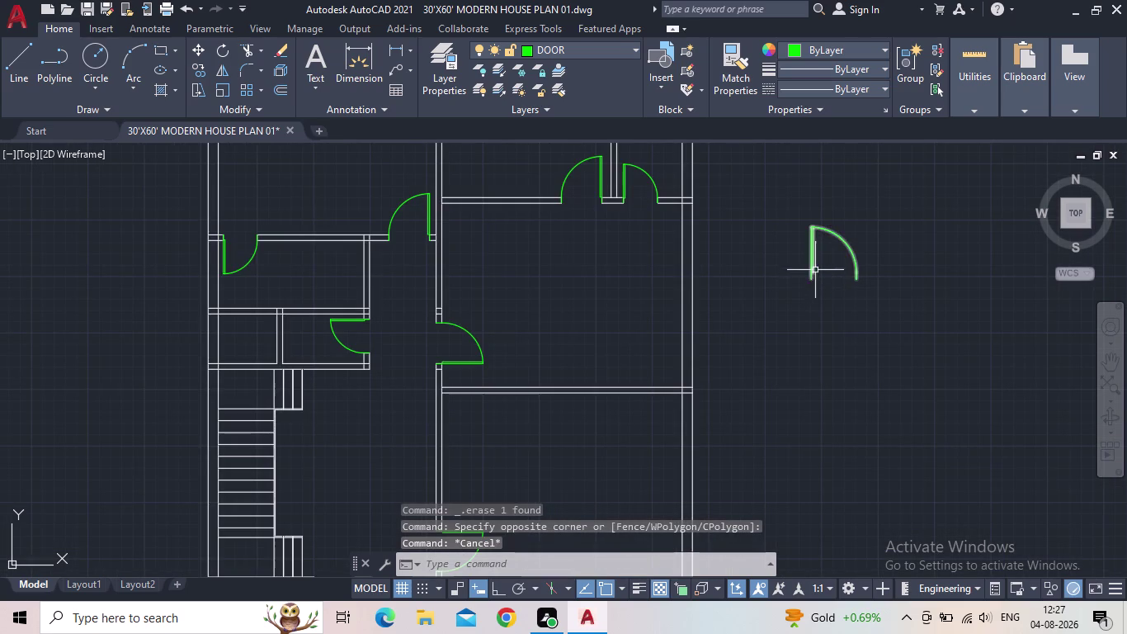
scroll(up, 3)
Start scaling the remaining loose door from its lower corner, with Ortho on.
key(s)
key(c)
key(space)
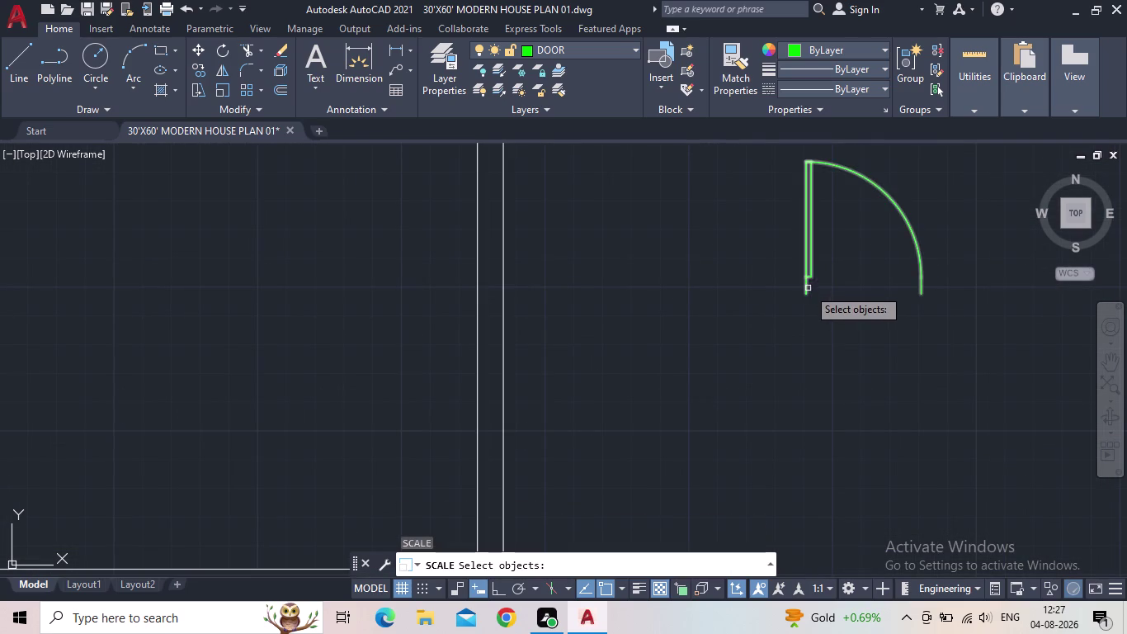
click(807, 290)
key(space)
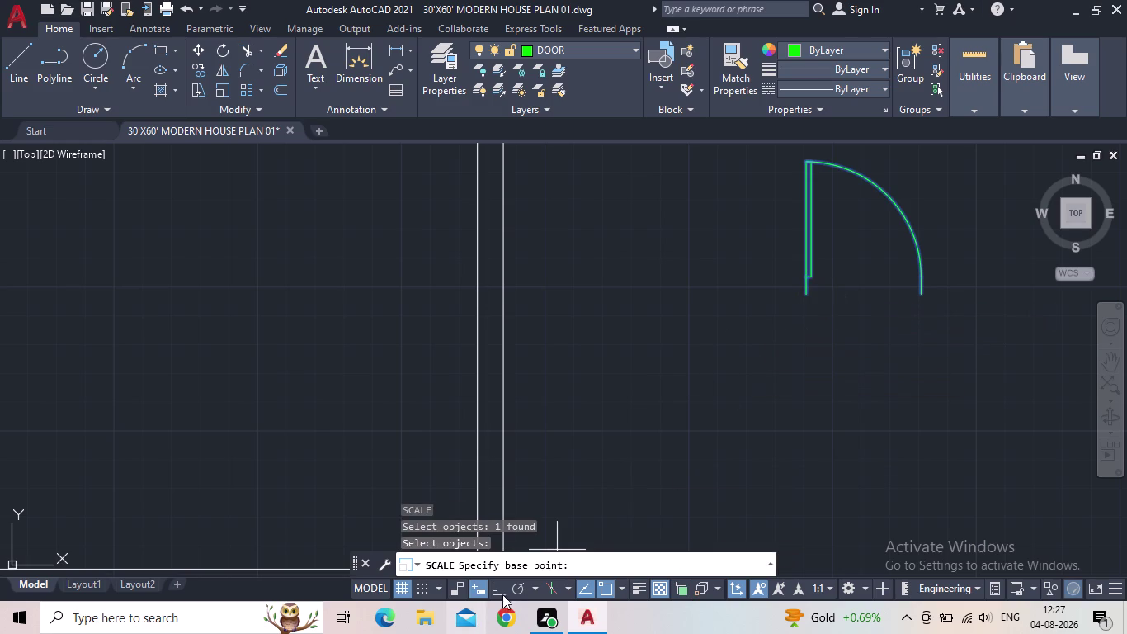
click(499, 591)
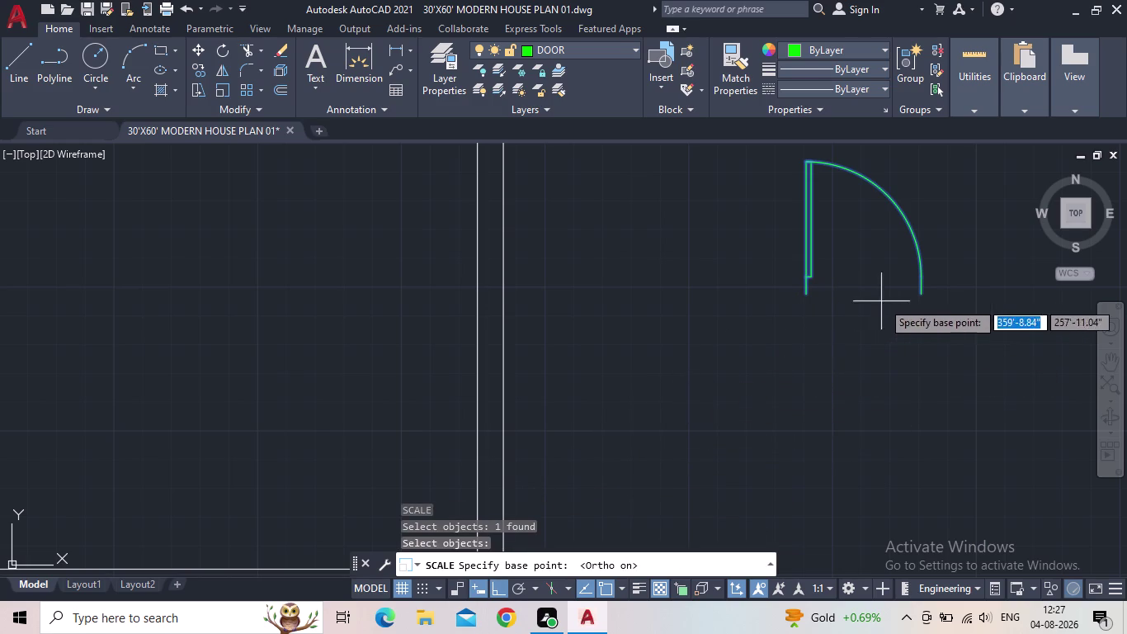
click(807, 295)
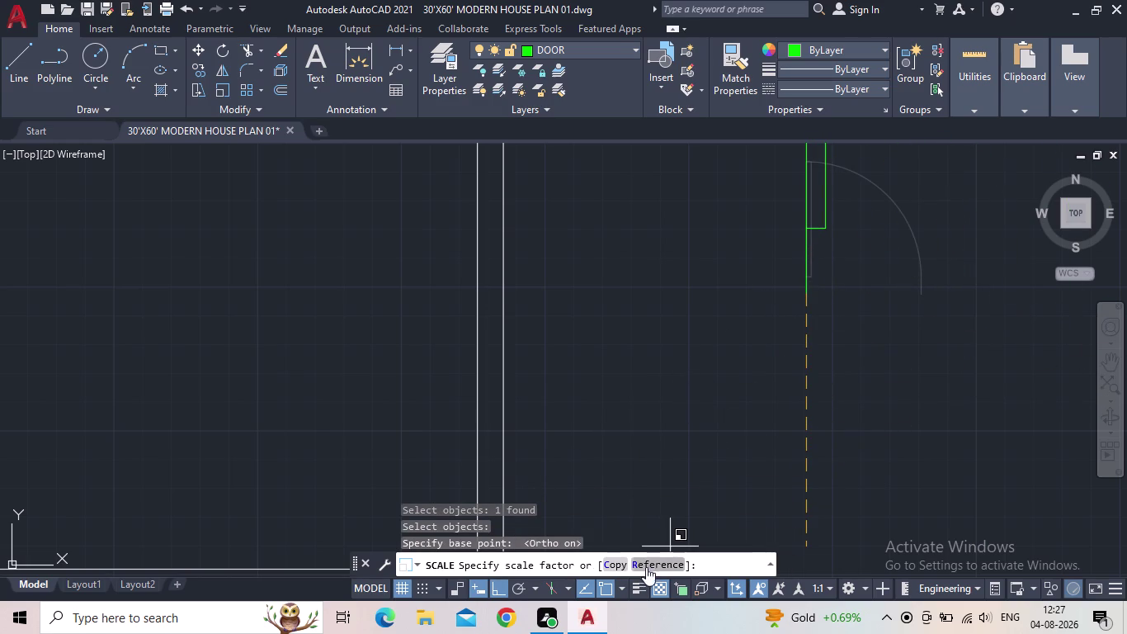
Scale by reference from the 3'-4" door width to a new 2'-6" width.
click(648, 561)
middle_drag(858, 302, 807, 352)
scroll(up, 3)
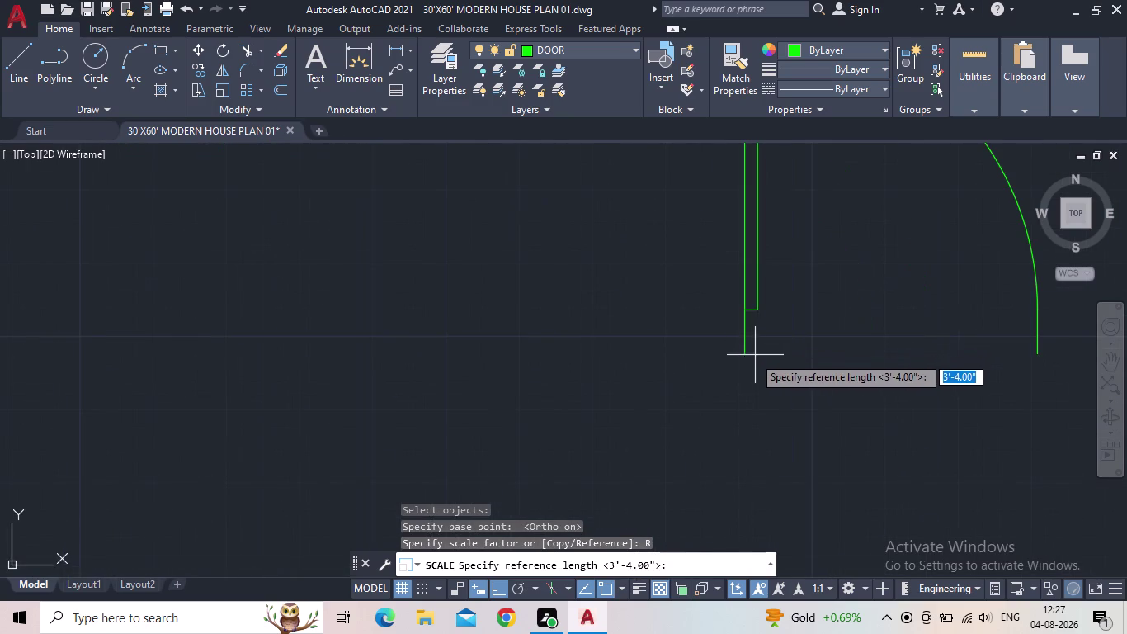
click(746, 356)
click(1034, 352)
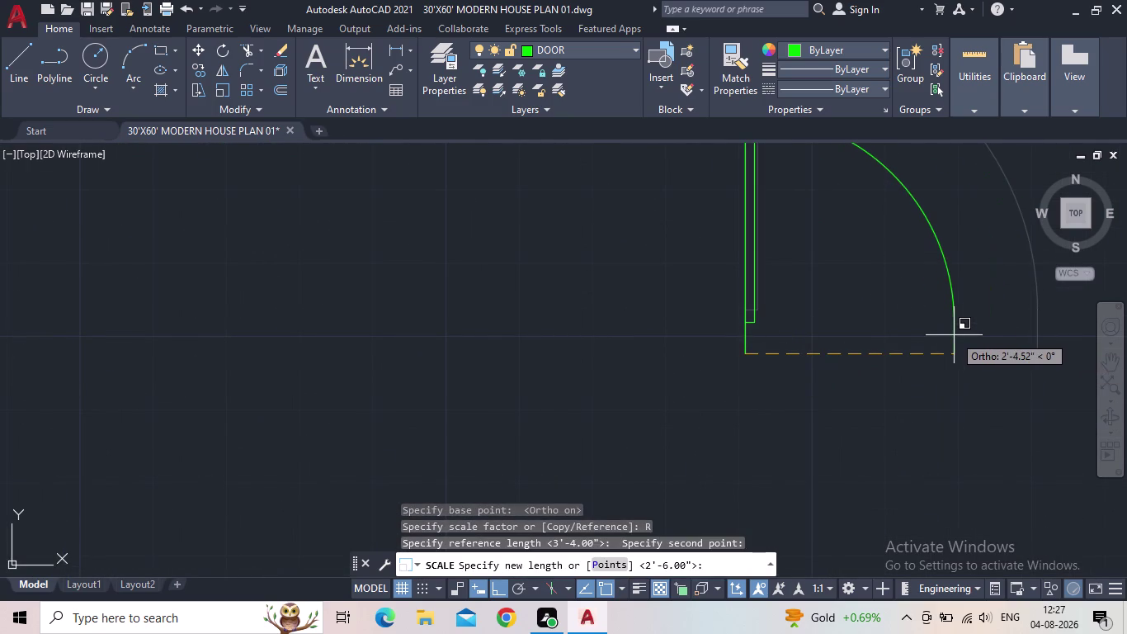
text(2.)
key(5)
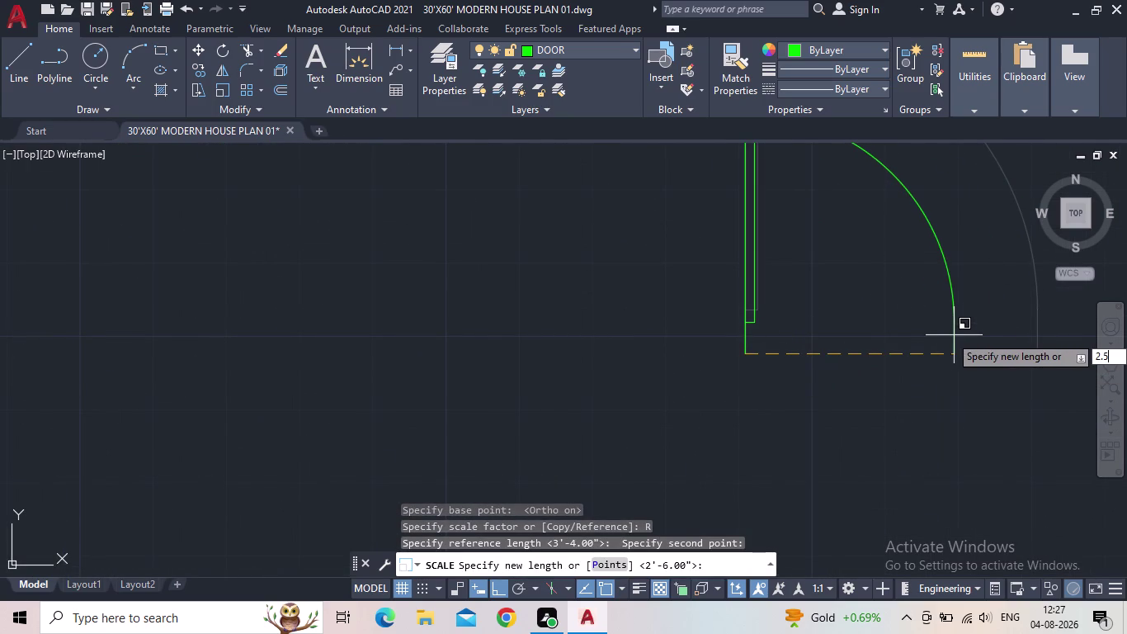
key(apostrophe)
key(Return)
Center the resized door in view and box-select it.
scroll(down, 3)
middle_drag(869, 354, 797, 403)
drag(794, 389, 739, 377)
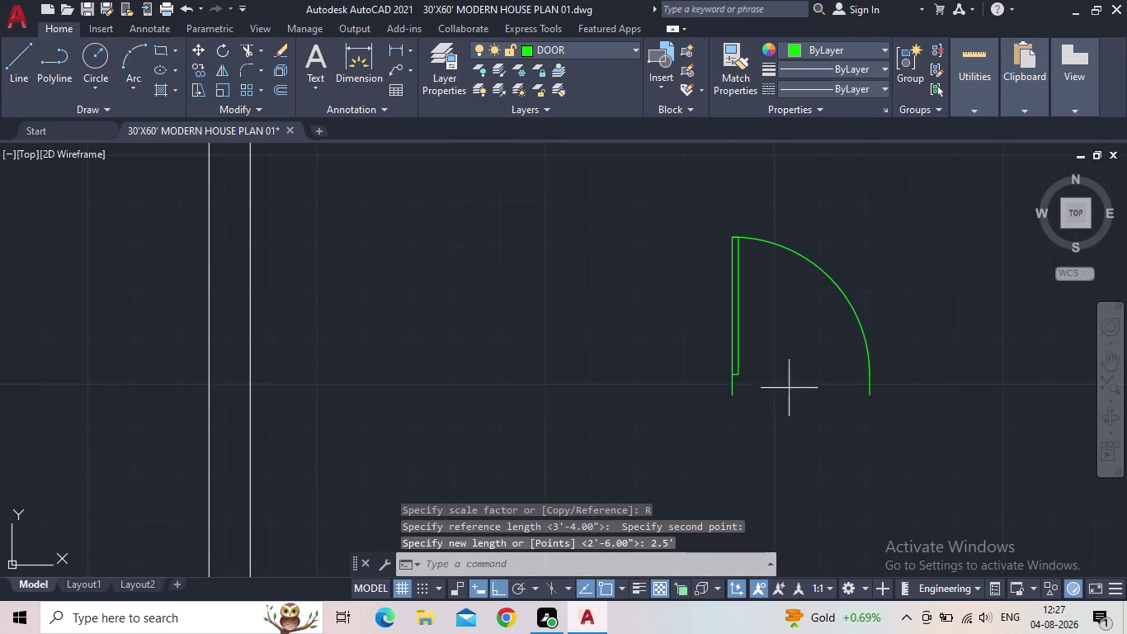
drag(739, 377, 699, 367)
click(656, 359)
Copy the resized door just to the right of the original.
key(c)
key(o)
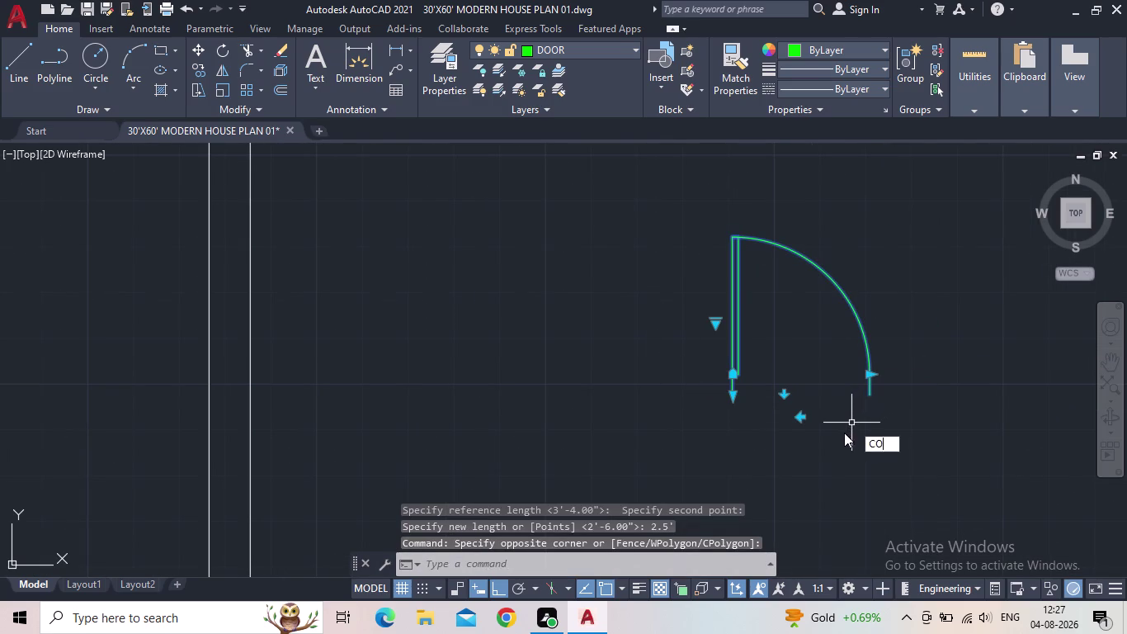
key(Return)
click(868, 400)
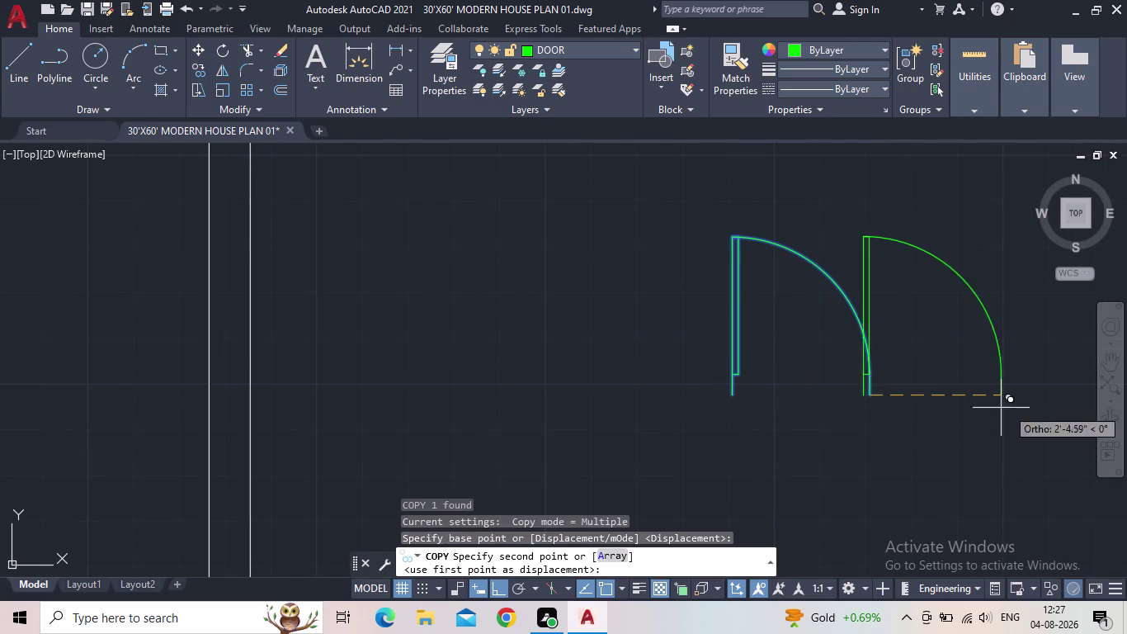
click(1057, 411)
key(Escape)
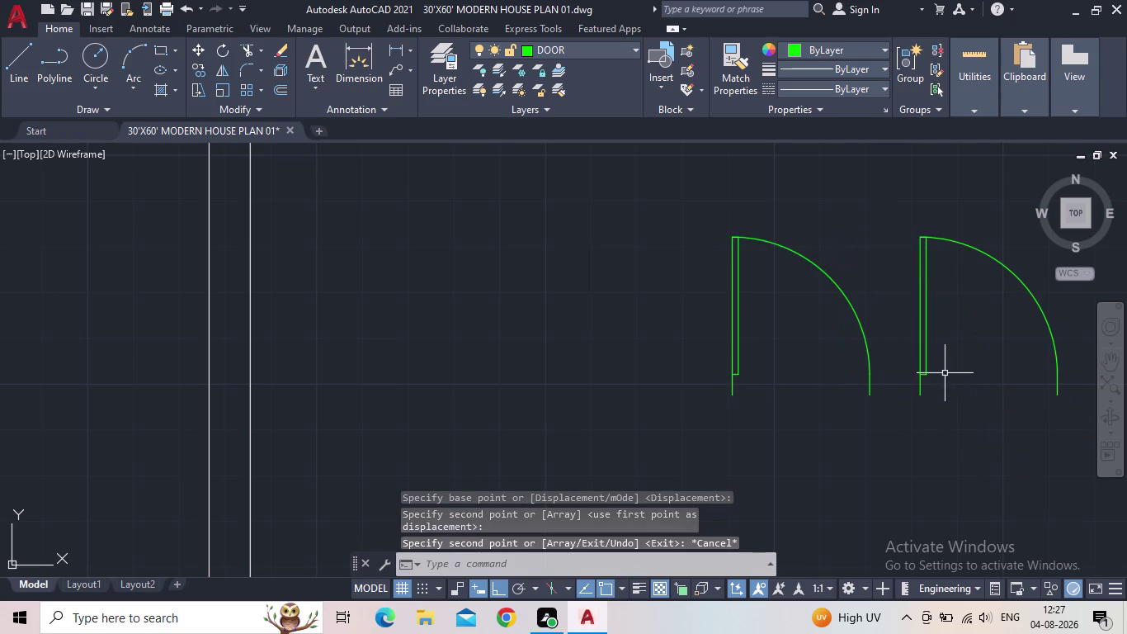
Flip the copied door with its flip grip so it swings the opposite way.
click(925, 370)
click(990, 424)
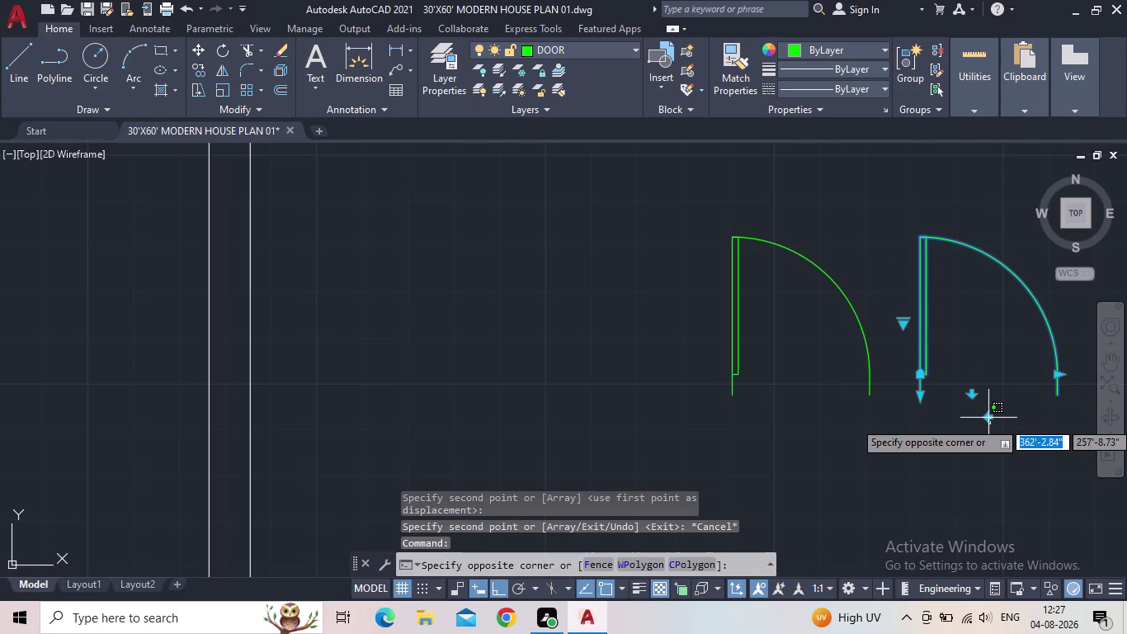
click(986, 420)
click(987, 416)
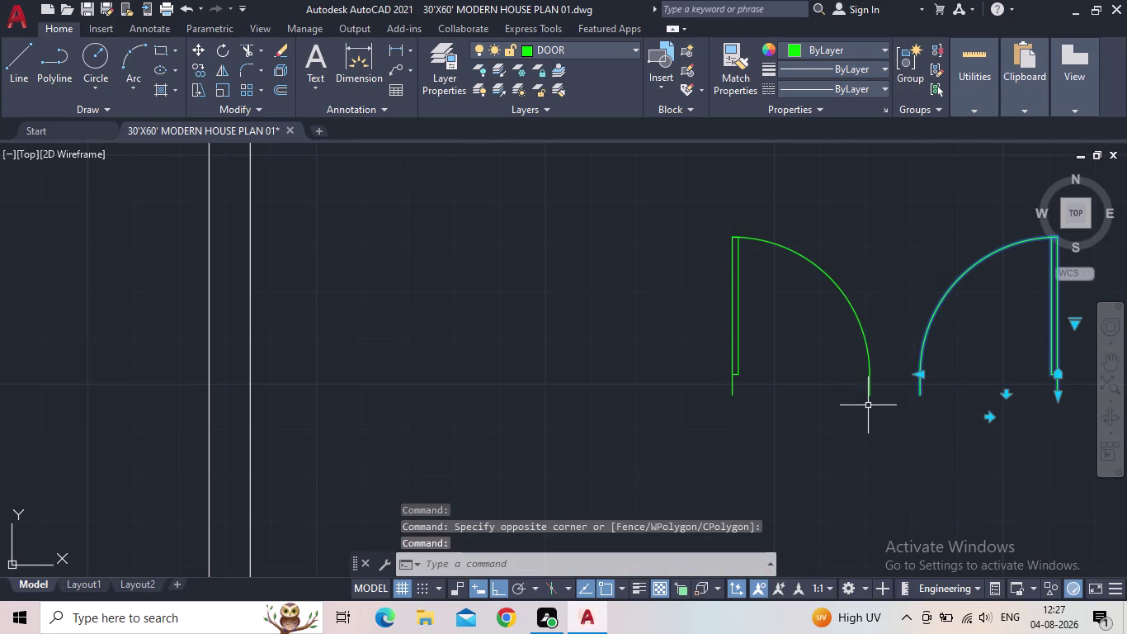
key(Escape)
Move the flipped door so its arc end meets the original door's arc.
key(m)
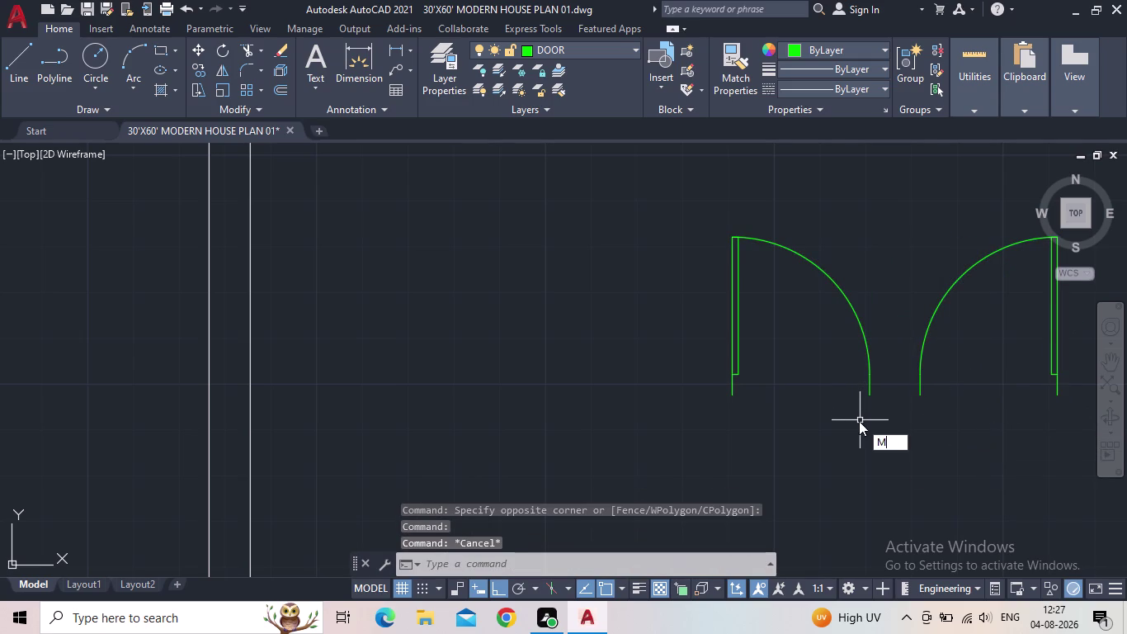
key(Return)
click(920, 378)
key(space)
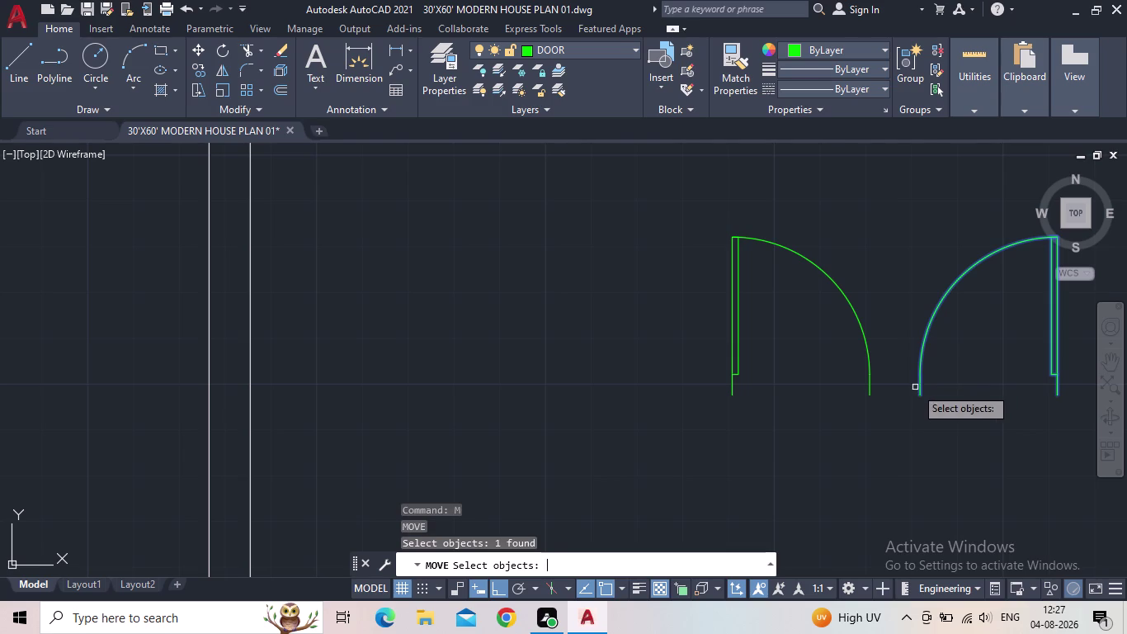
click(923, 400)
click(870, 395)
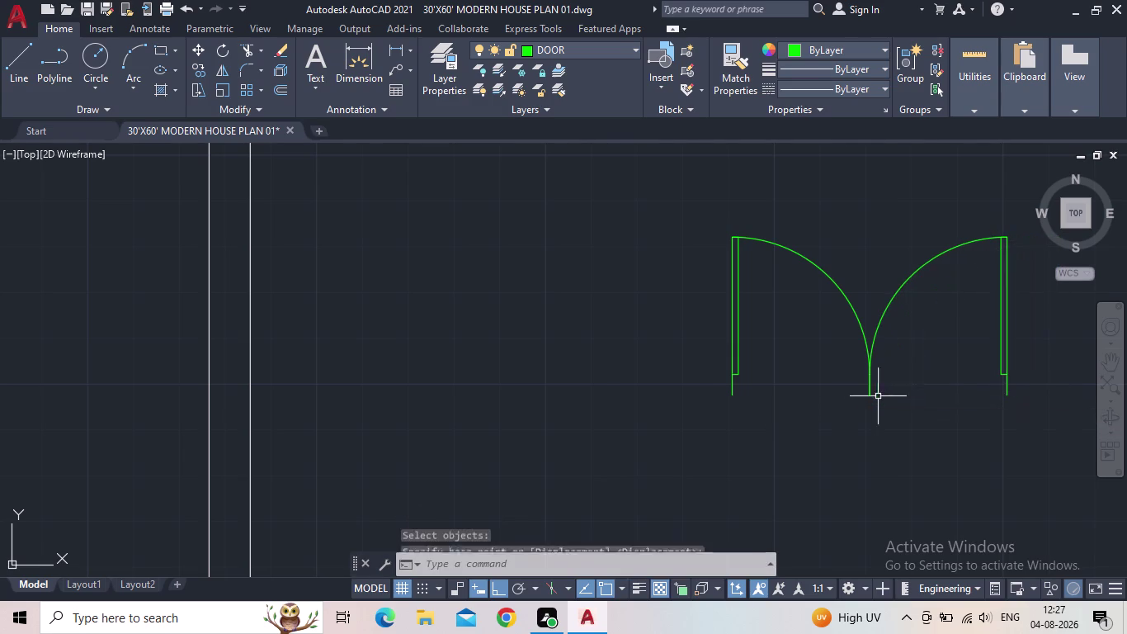
key(Escape)
Bring the floor plan and double door into view and box-select both leaves.
scroll(down, 3)
middle_drag(914, 388, 825, 391)
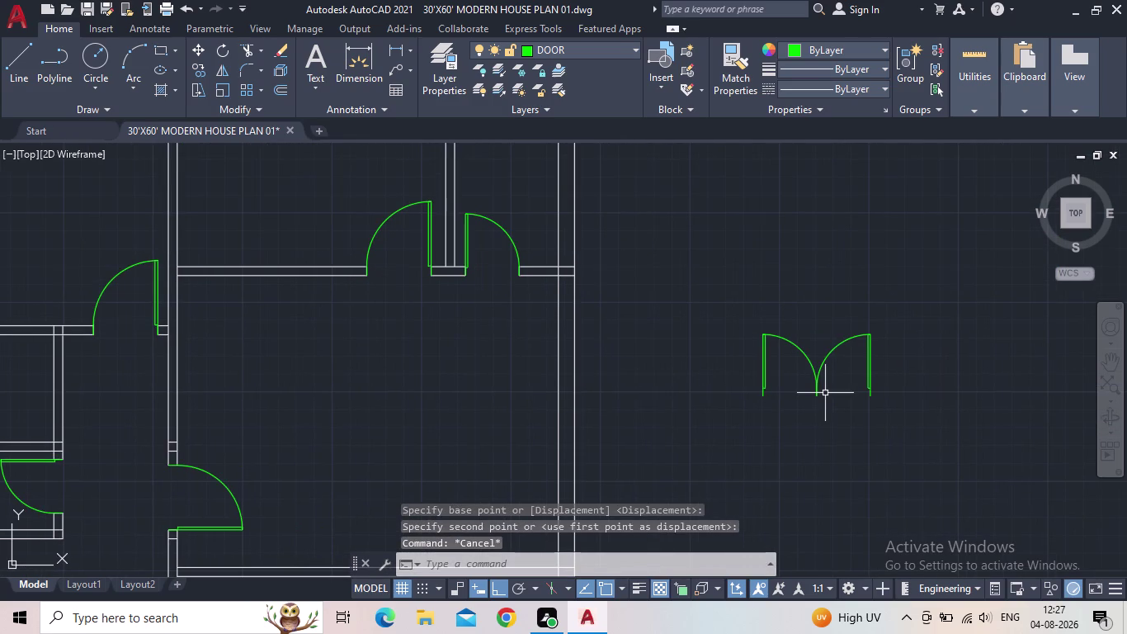
scroll(down, 3)
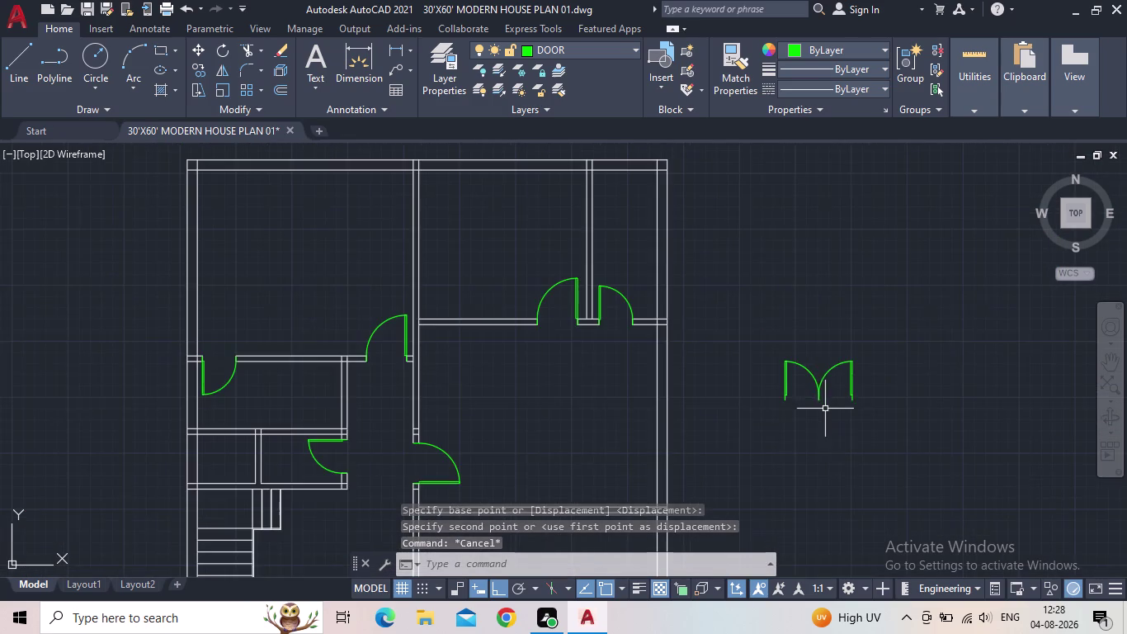
middle_drag(841, 411, 851, 351)
drag(901, 350, 870, 341)
Copy the double door from its corner base point, with Ortho off.
click(775, 319)
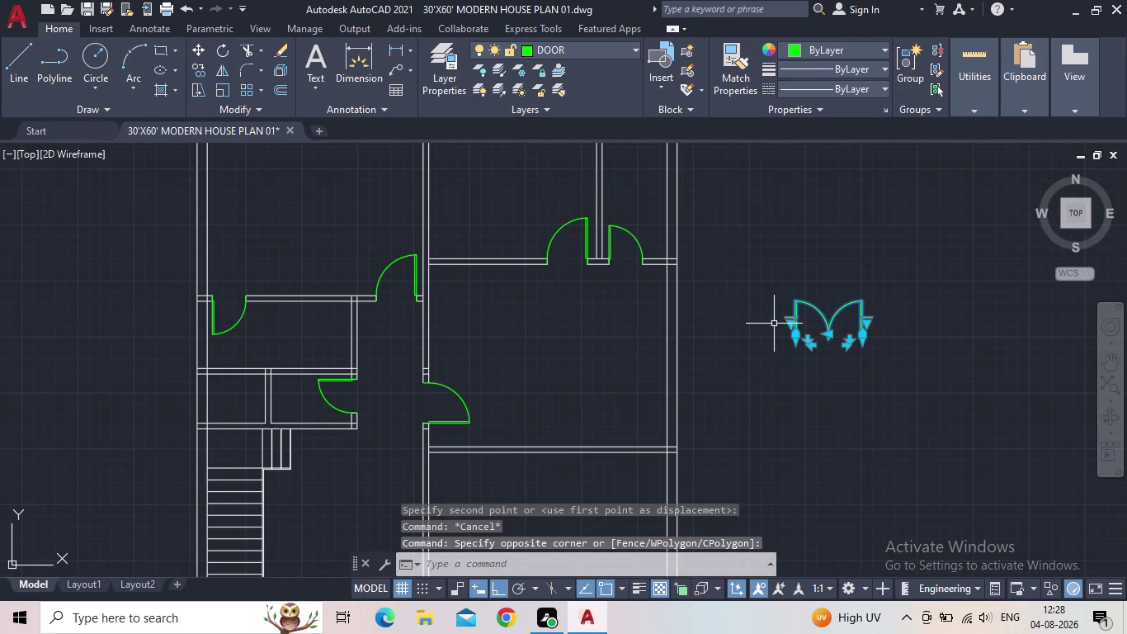
key(c)
key(o)
key(Return)
scroll(up, 3)
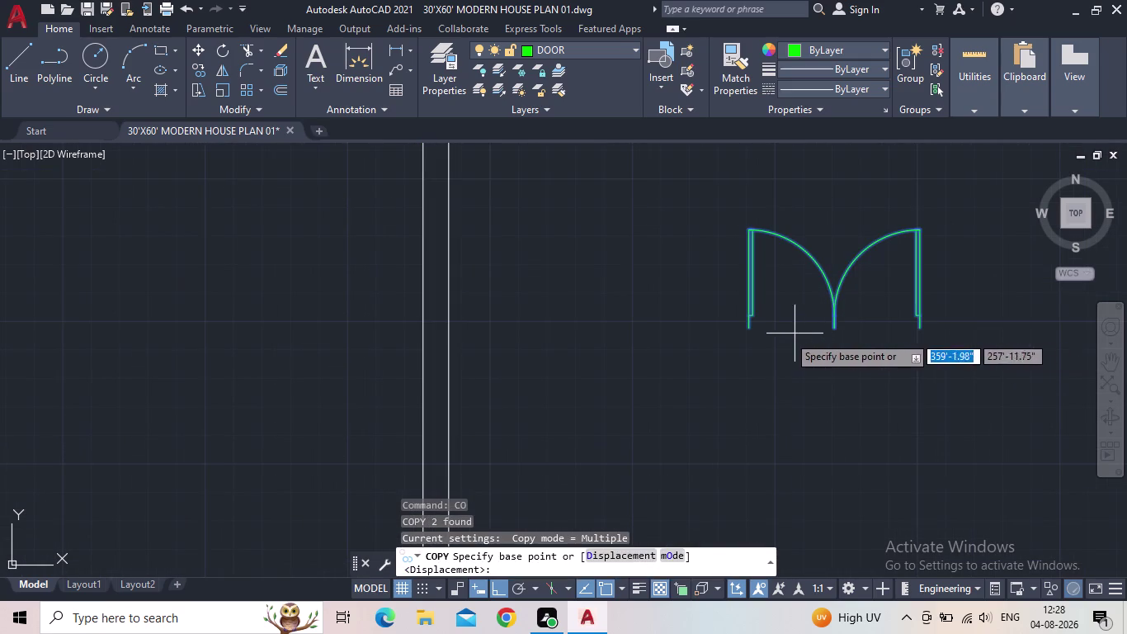
click(750, 326)
middle_drag(603, 365, 674, 354)
scroll(down, 3)
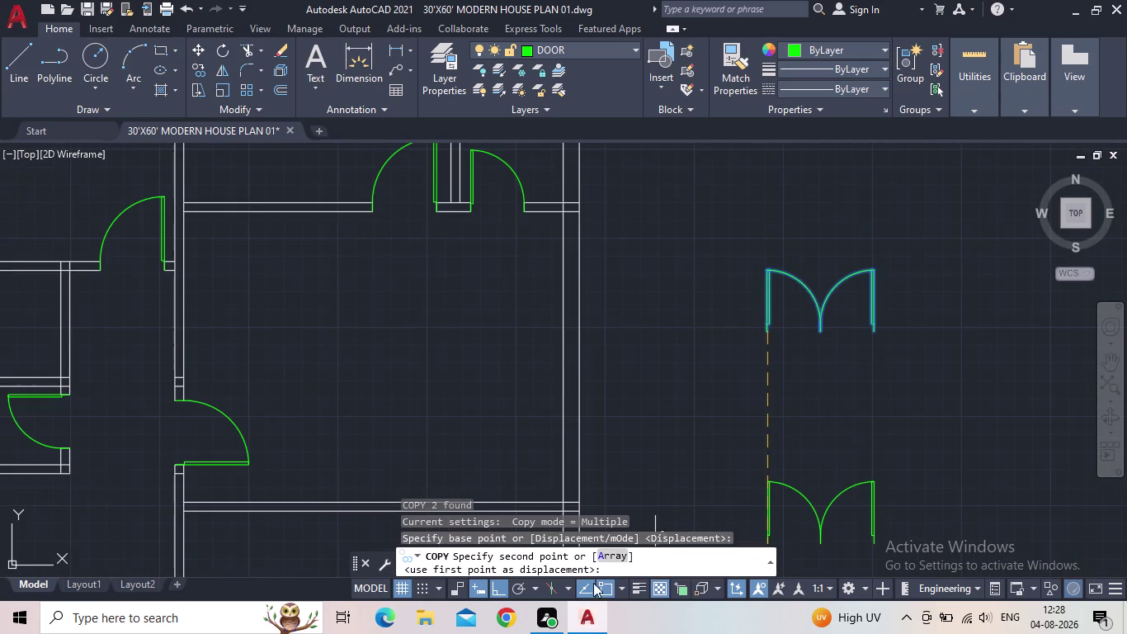
click(500, 590)
Snap the double-door copy into the lower wall opening of the plan.
middle_drag(330, 402, 484, 322)
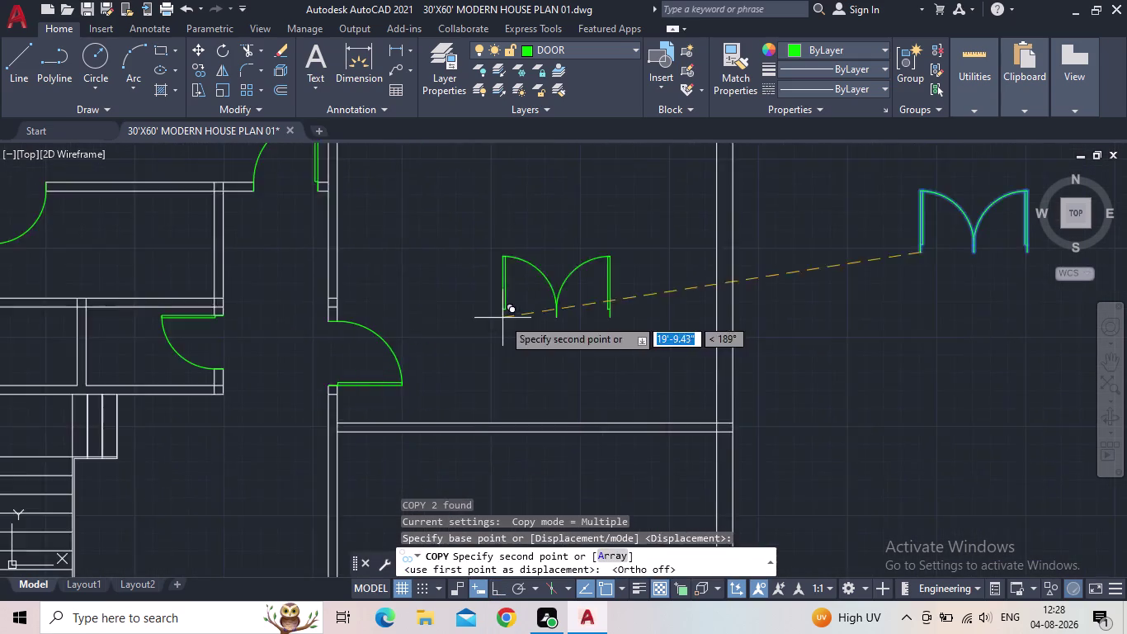
scroll(down, 3)
middle_drag(535, 429, 587, 291)
scroll(up, 3)
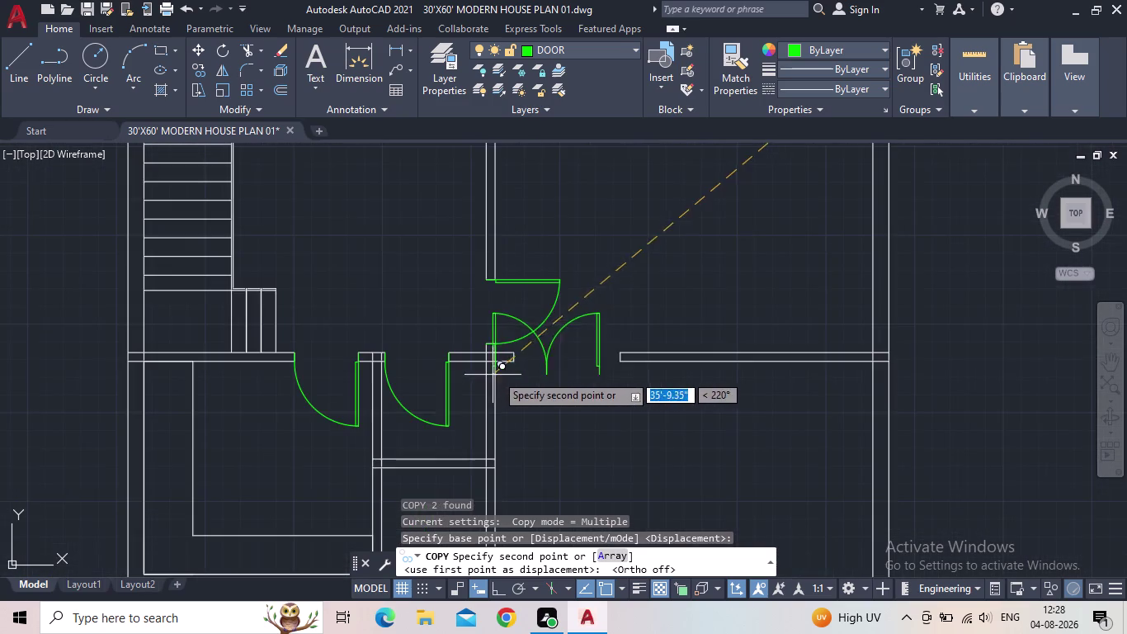
scroll(up, 3)
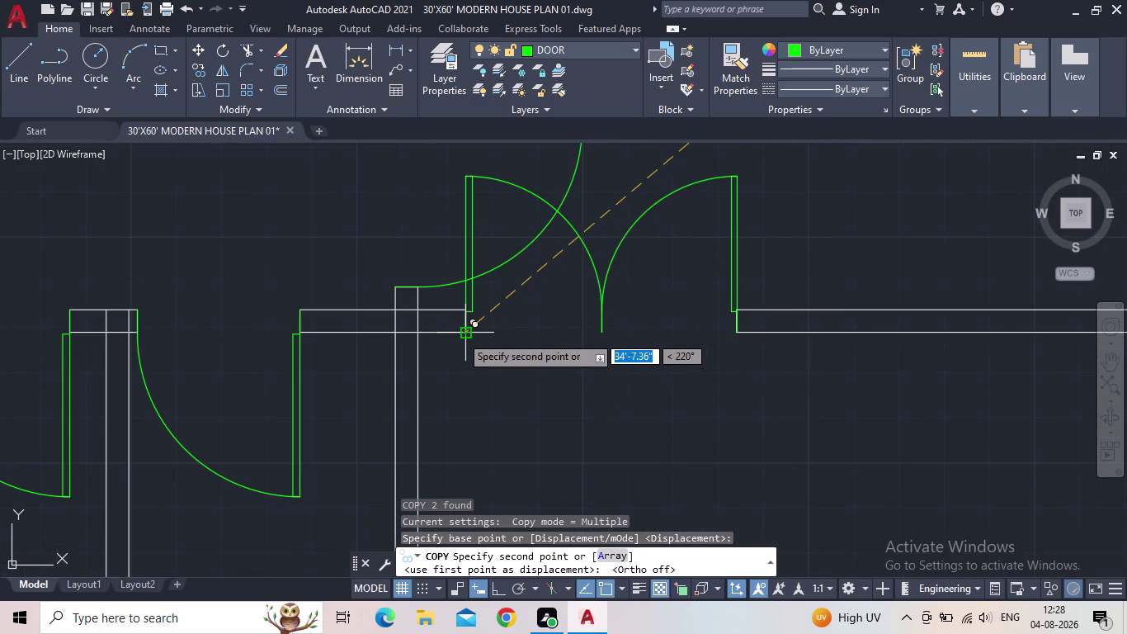
click(460, 335)
scroll(down, 3)
middle_drag(582, 364, 584, 368)
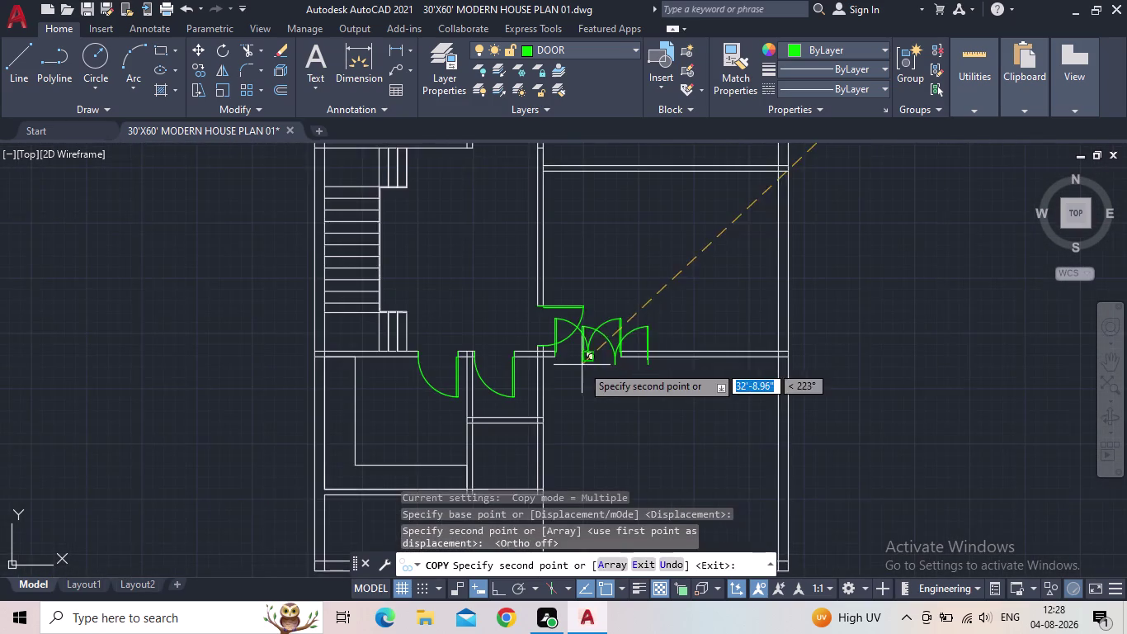
middle_drag(583, 368, 636, 416)
scroll(up, 3)
scroll(down, 3)
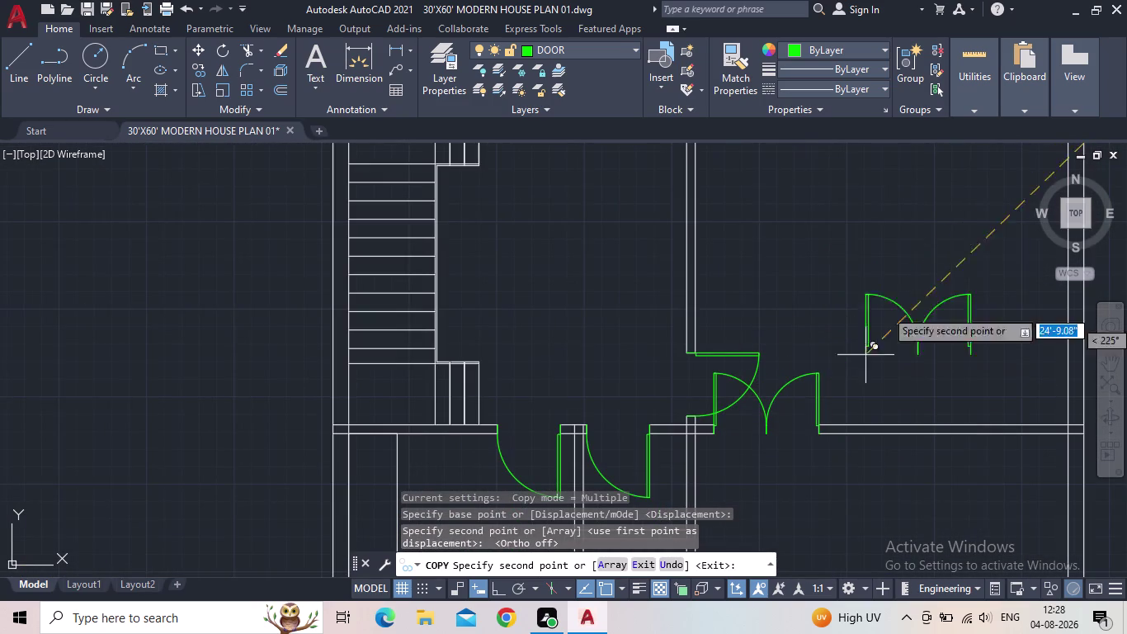
key(Escape)
Pan across the plan to review the placed double door and the whole layout.
scroll(down, 3)
middle_drag(787, 338, 787, 337)
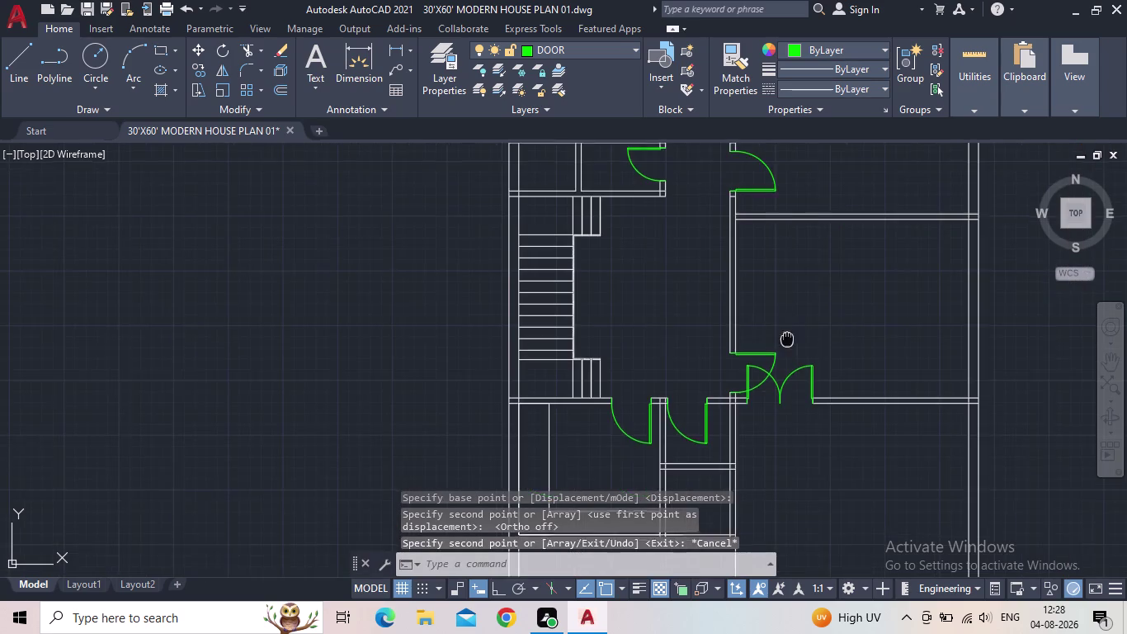
middle_drag(787, 337, 754, 295)
scroll(up, 3)
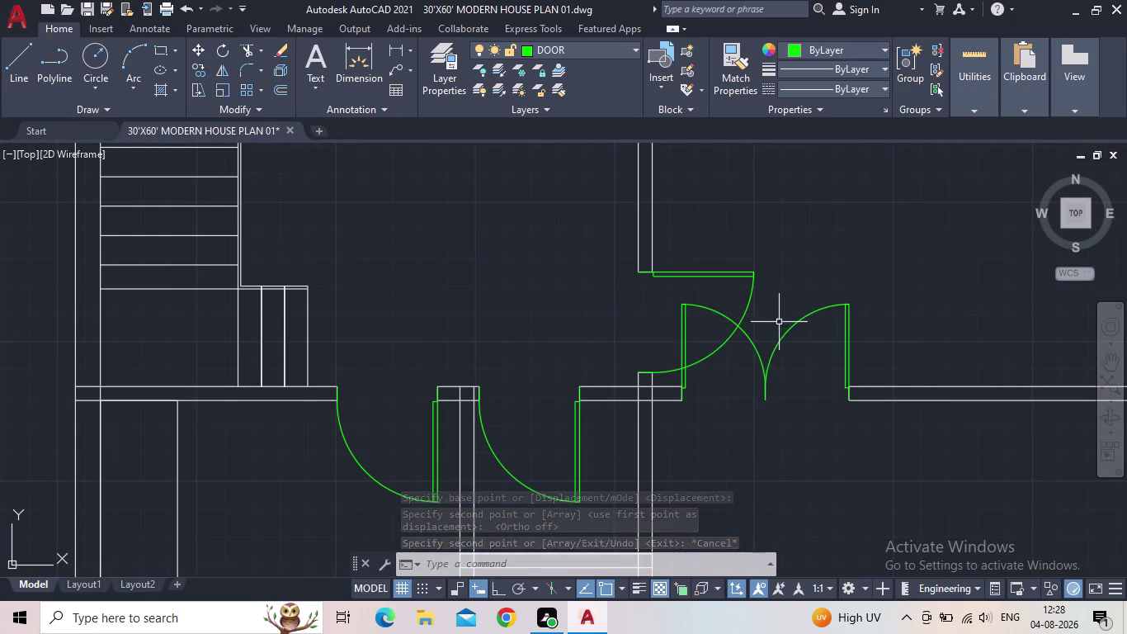
scroll(down, 3)
middle_drag(773, 347, 789, 446)
scroll(down, 3)
middle_drag(820, 431, 817, 377)
scroll(up, 3)
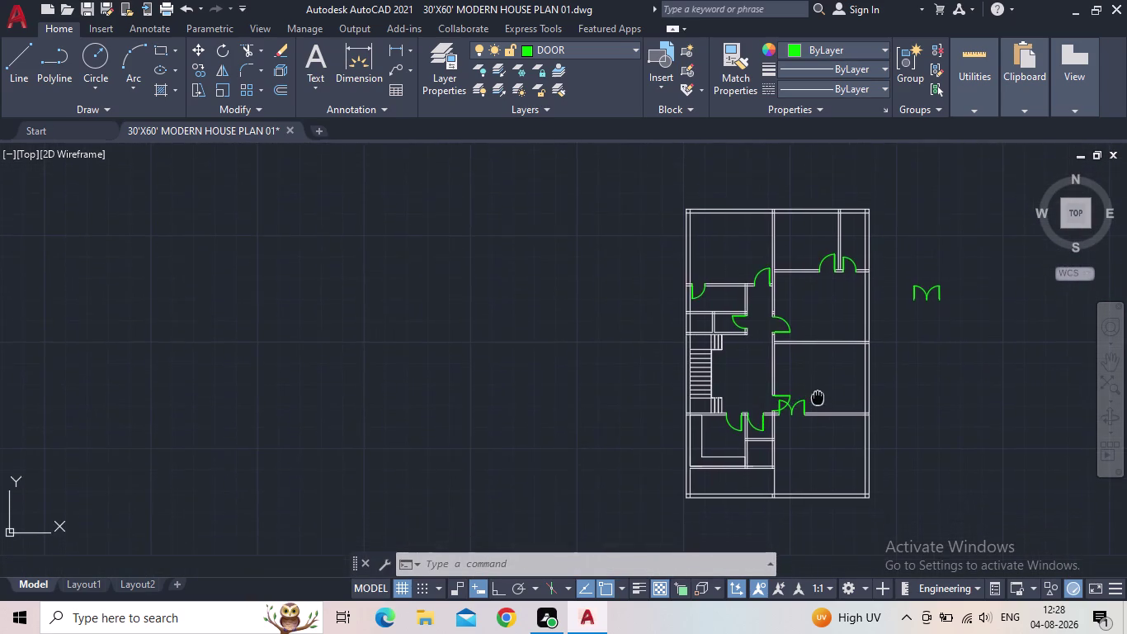
Select the single green door beside the new double door.
middle_drag(818, 377, 817, 372)
scroll(up, 3)
middle_drag(753, 406, 782, 378)
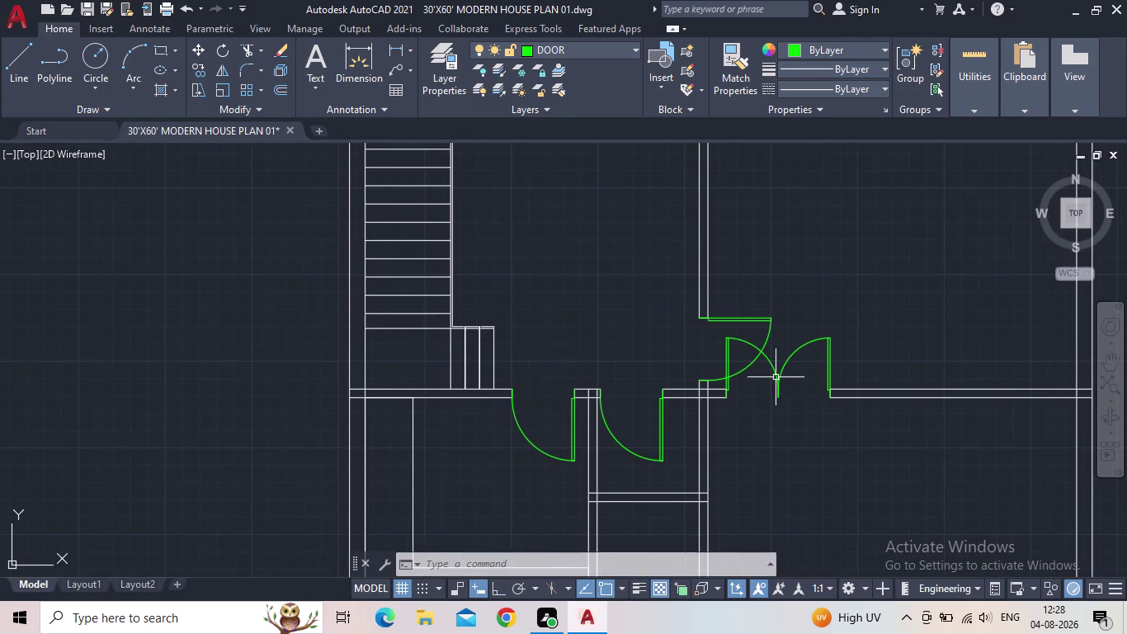
scroll(up, 3)
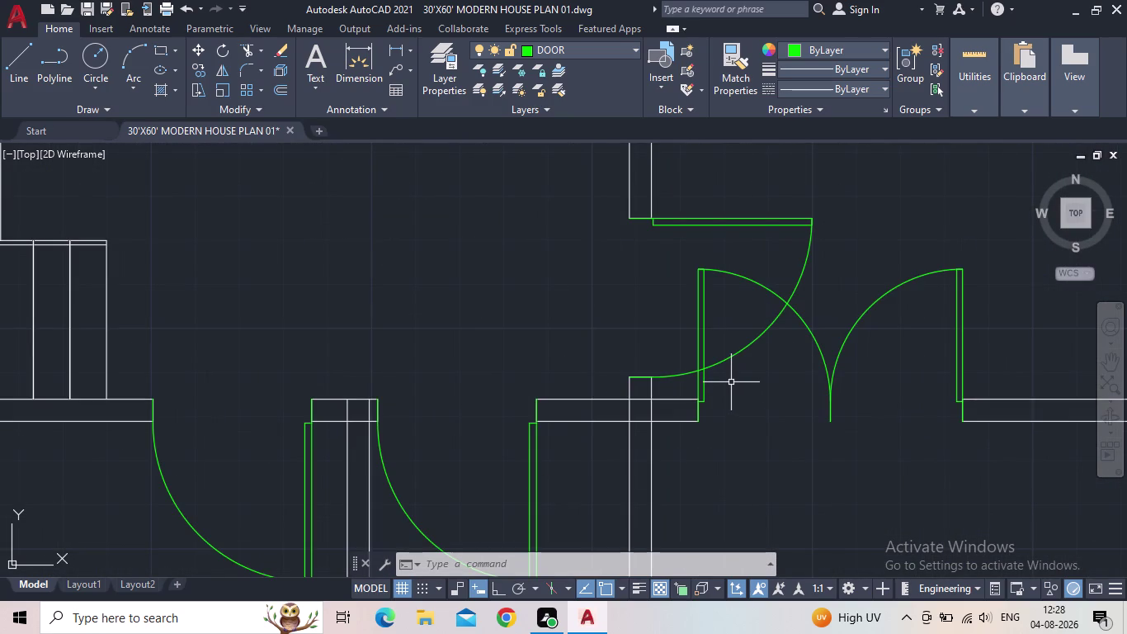
click(703, 221)
click(667, 227)
Move the door straight up about 2'-3" with Ortho, hinge onto the opening corner.
key(m)
key(space)
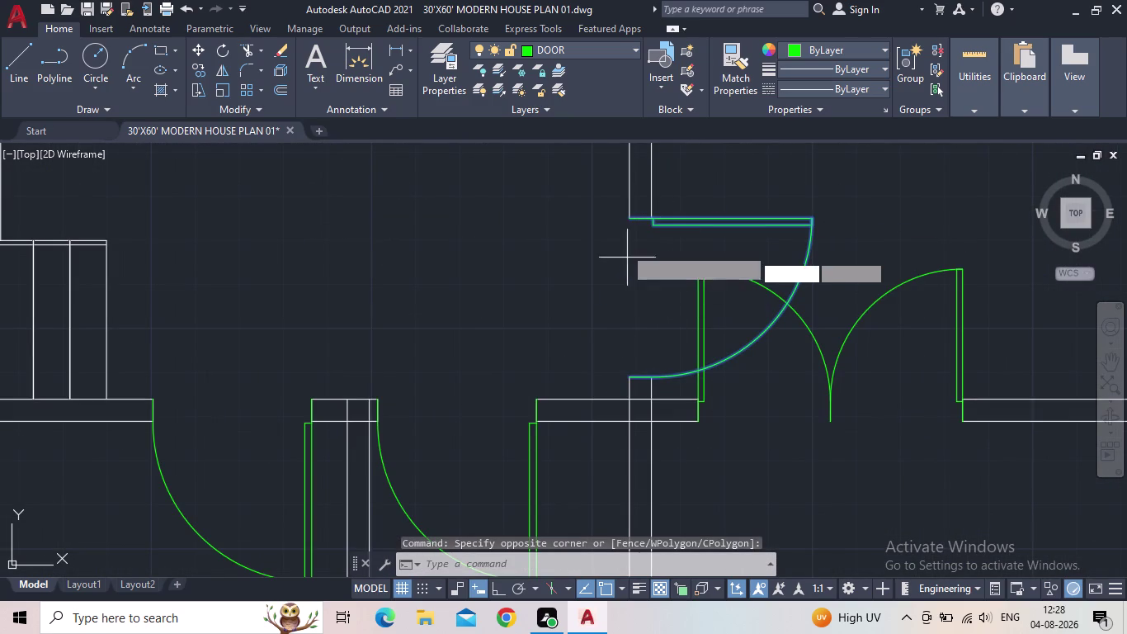
click(627, 222)
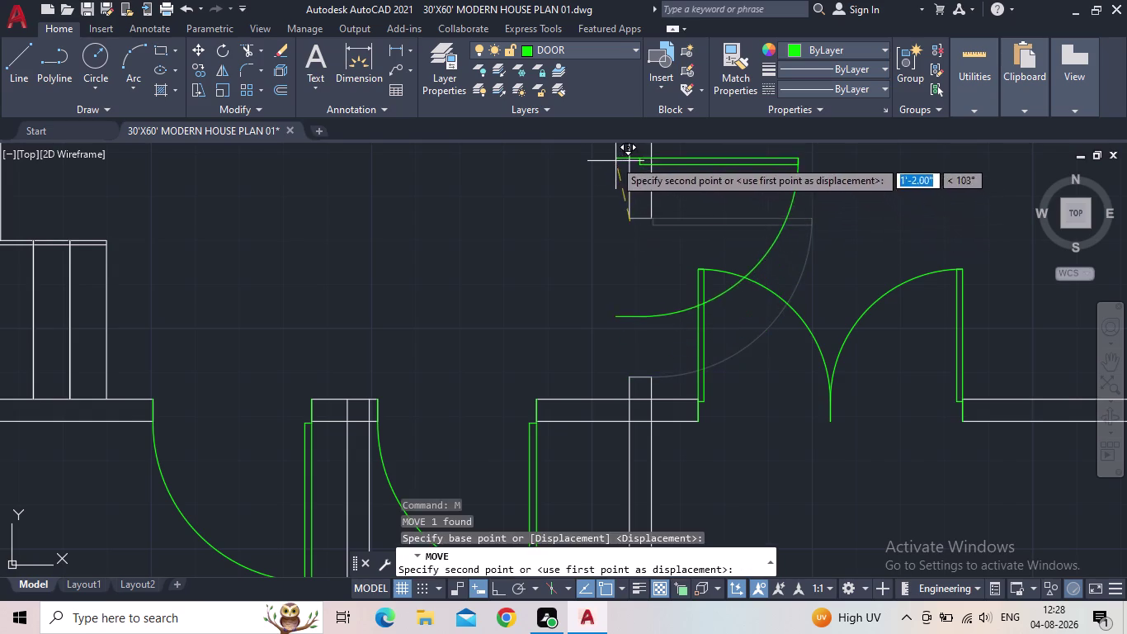
middle_drag(613, 158, 634, 274)
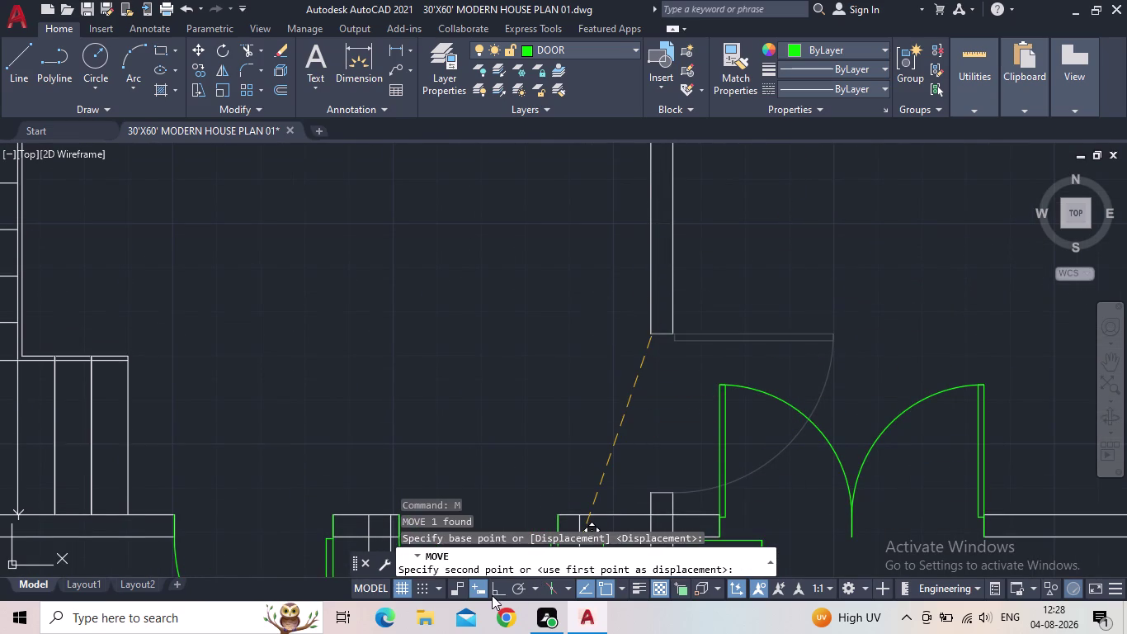
click(499, 592)
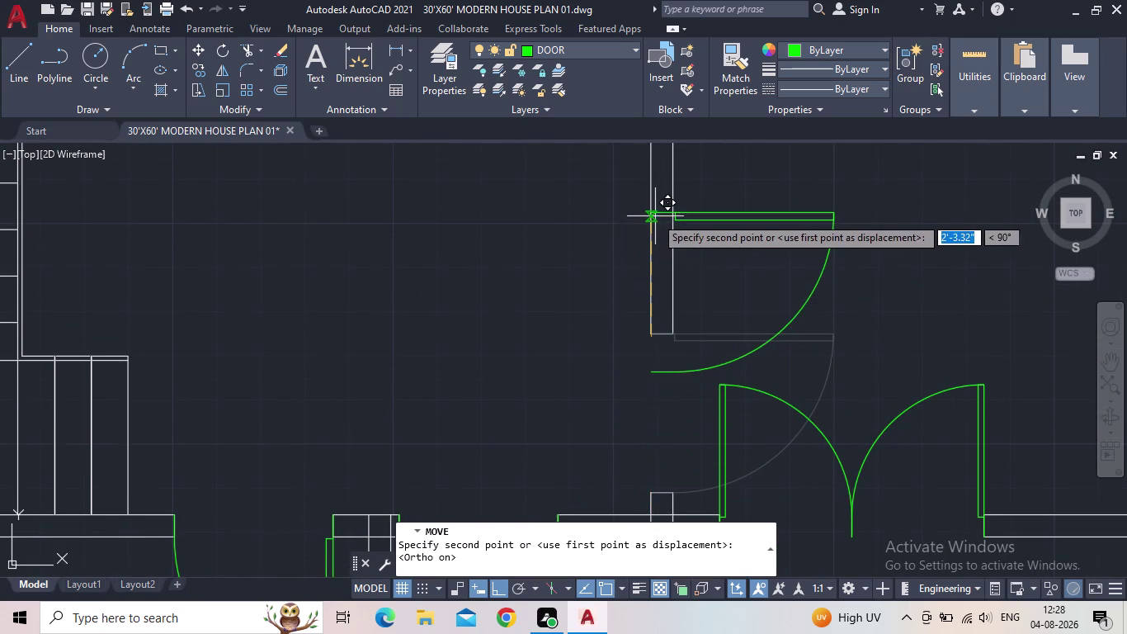
middle_drag(655, 217, 651, 255)
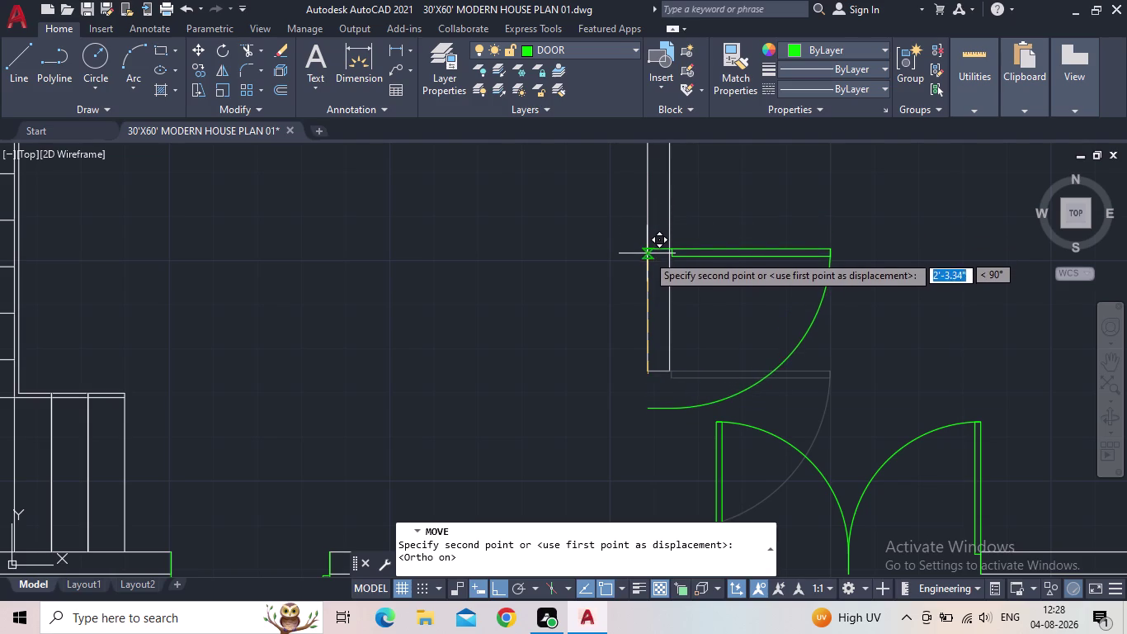
click(647, 240)
Select the short wall end line next to the moved door.
scroll(down, 3)
middle_drag(769, 375, 766, 367)
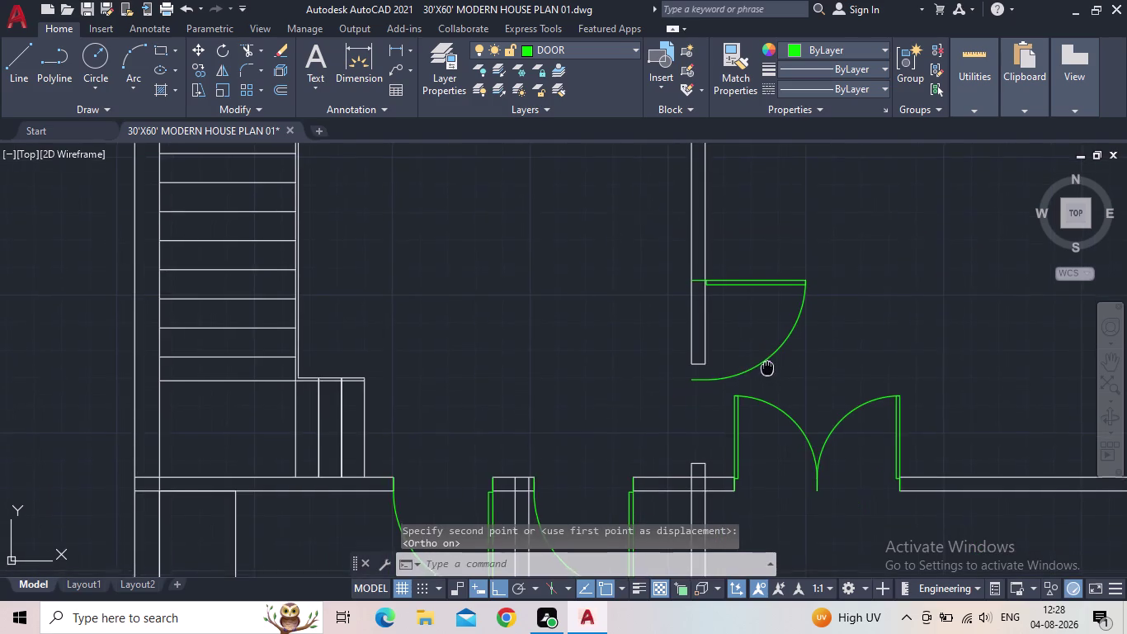
middle_drag(766, 366, 749, 349)
scroll(up, 3)
click(680, 334)
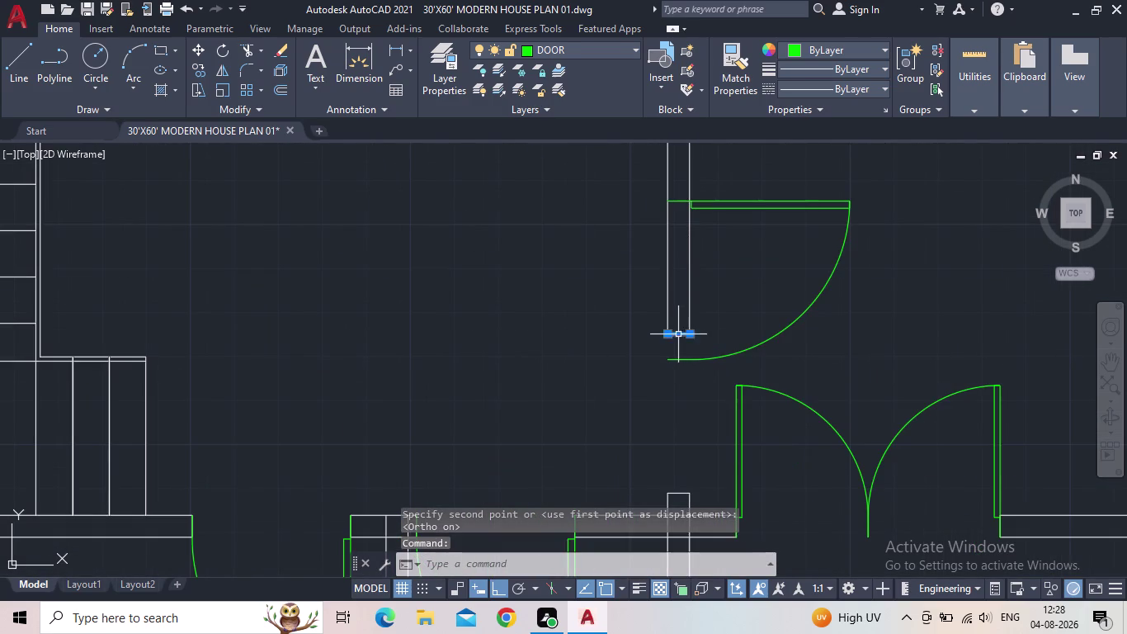
scroll(up, 3)
Stretch the wall end line down to the door arc and extend both wall lines to it.
click(672, 313)
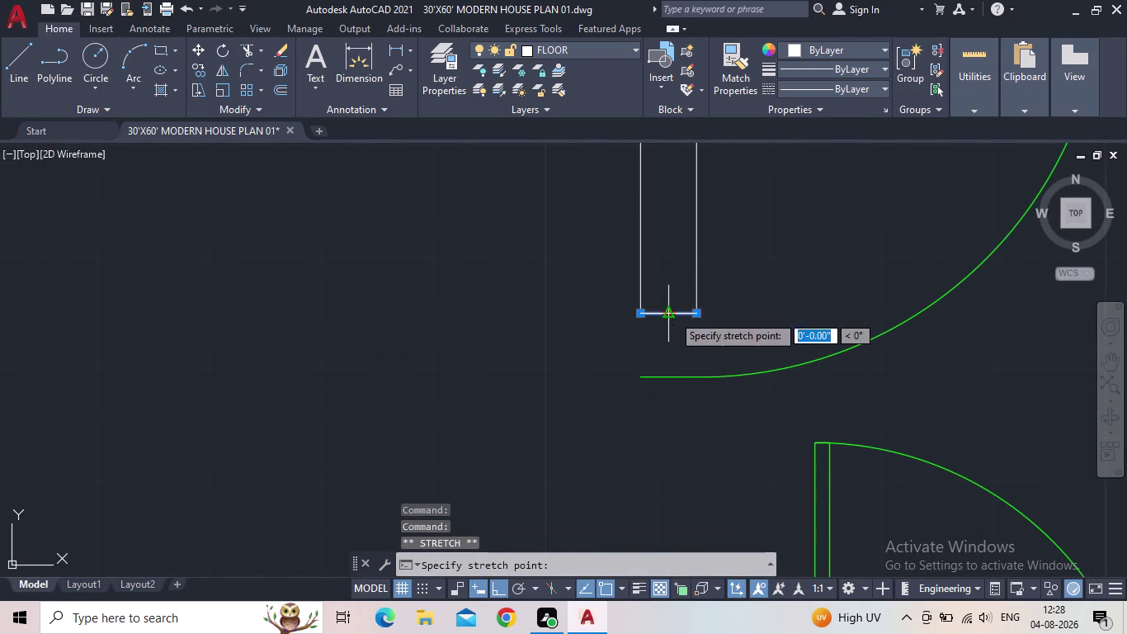
click(674, 375)
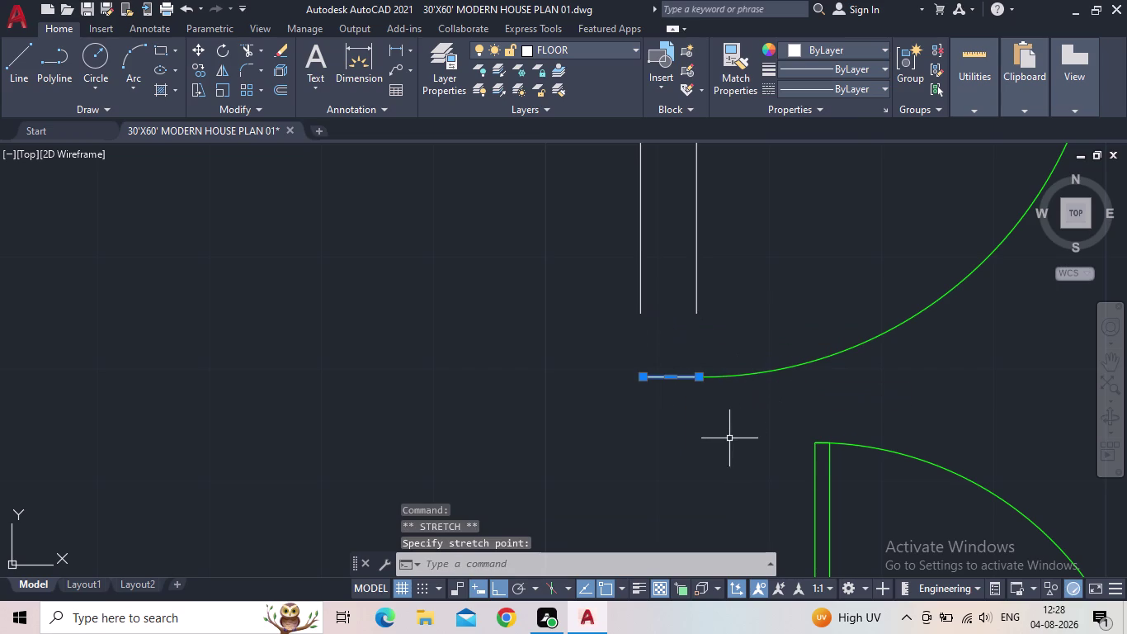
key(Escape)
key(e)
text(X)
key(space)
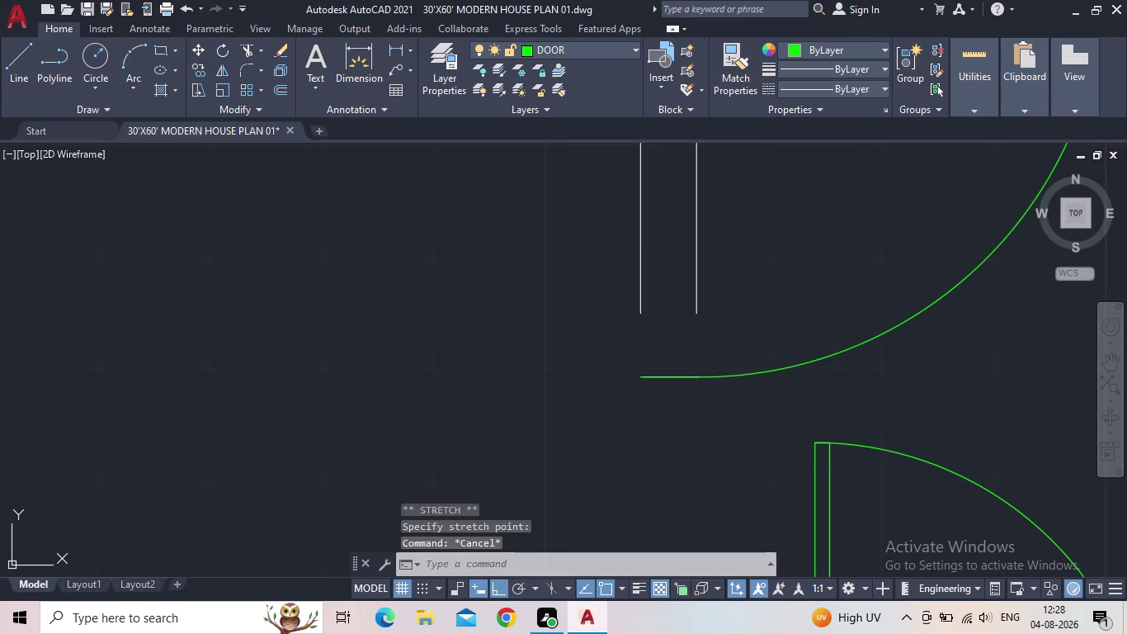
click(640, 306)
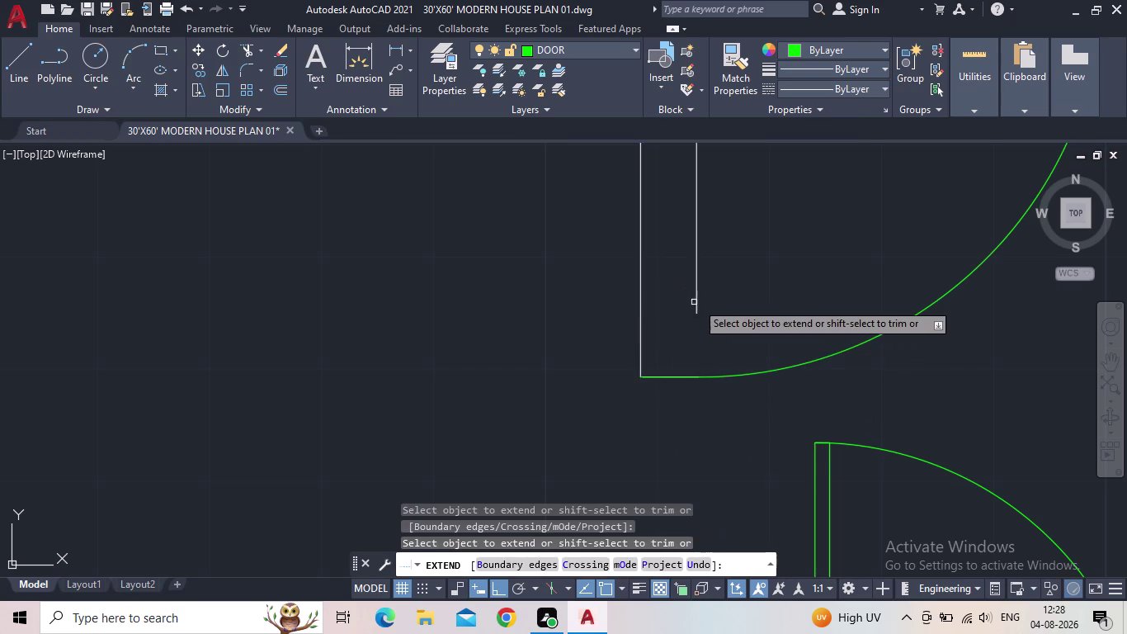
click(694, 304)
key(Escape)
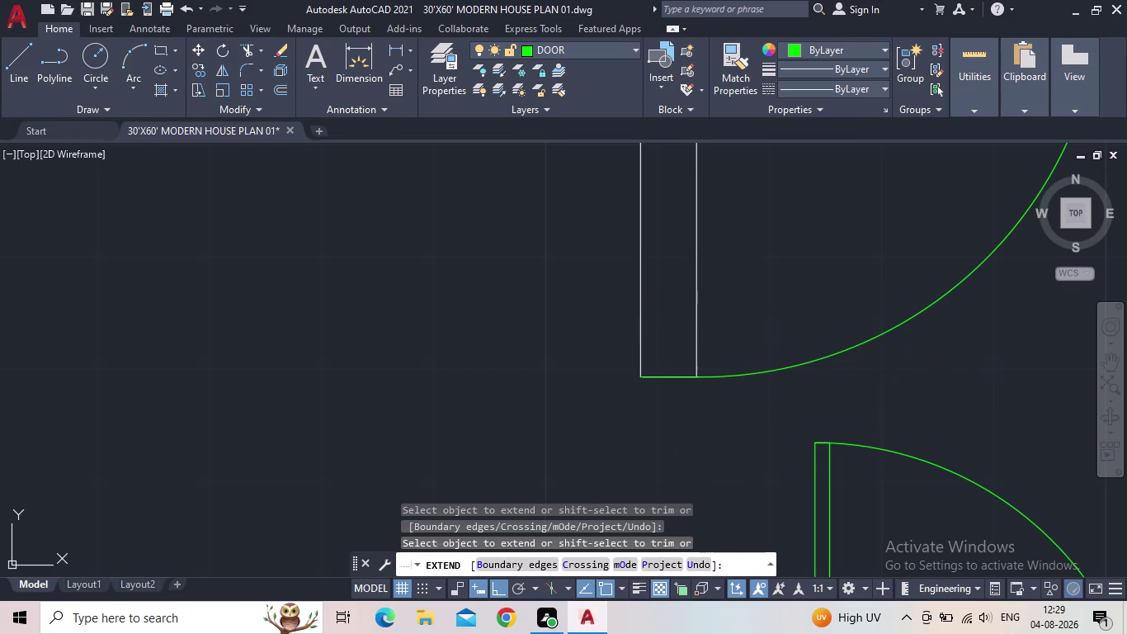
Extend the short wall lines at the double doors' opening.
scroll(down, 3)
scroll(down, 3)
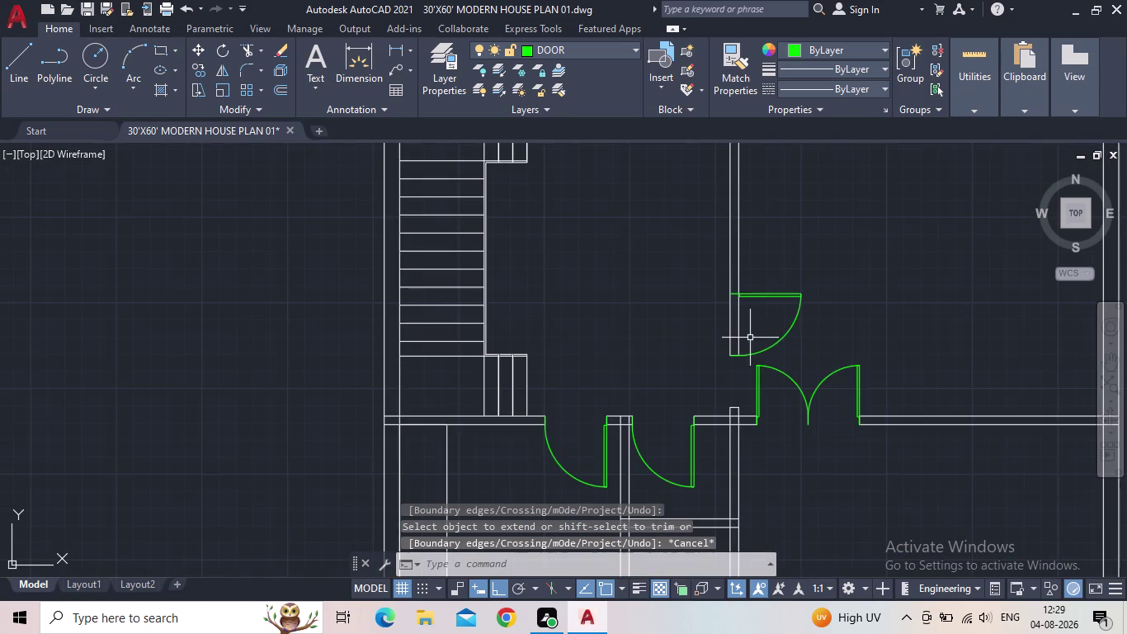
scroll(up, 3)
scroll(down, 3)
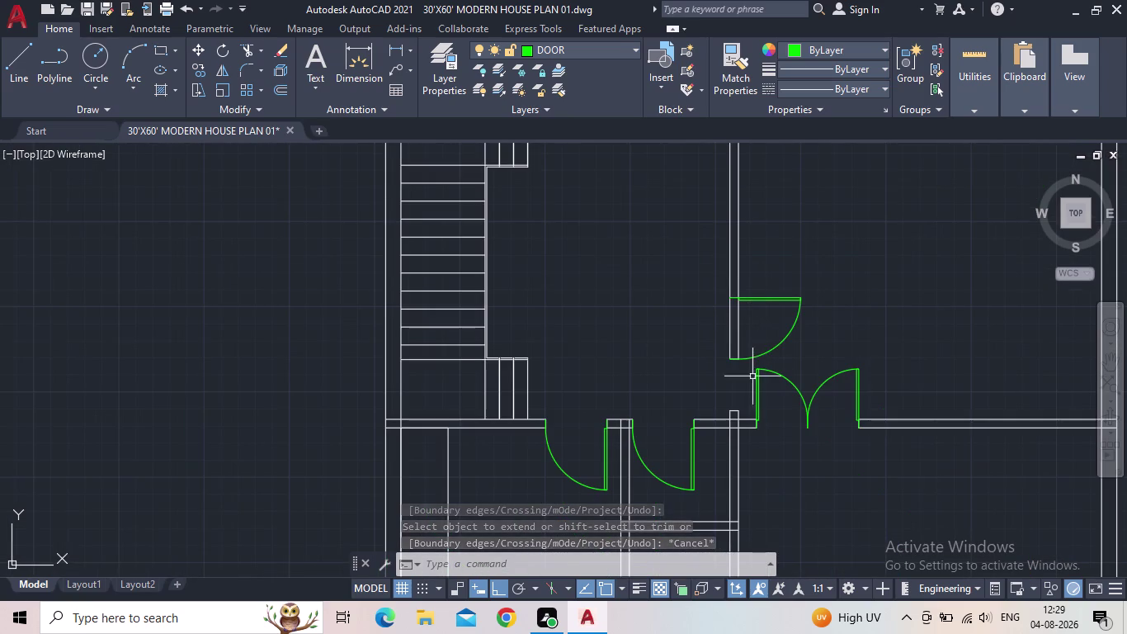
middle_drag(745, 387, 723, 396)
key(e)
key(x)
key(space)
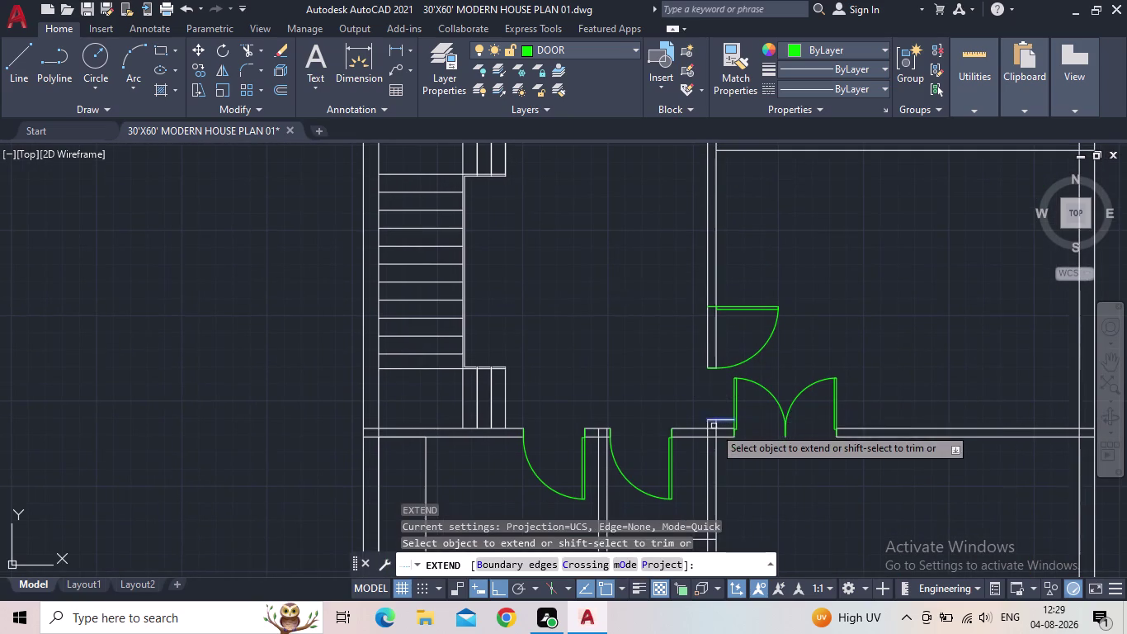
scroll(up, 3)
click(699, 419)
click(720, 420)
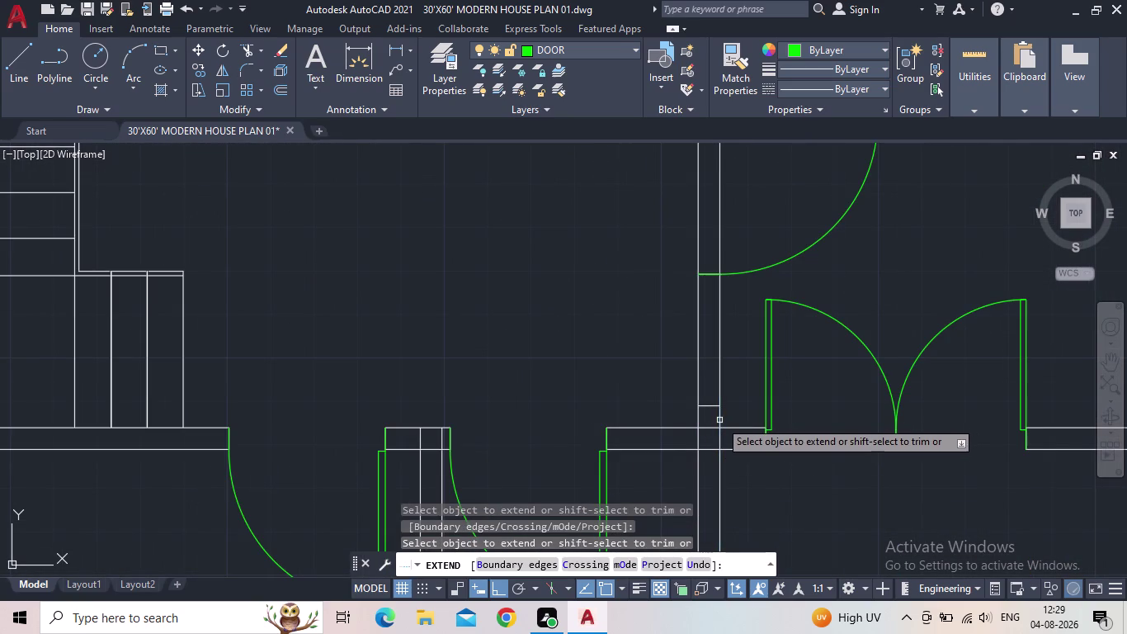
drag(708, 419, 710, 386)
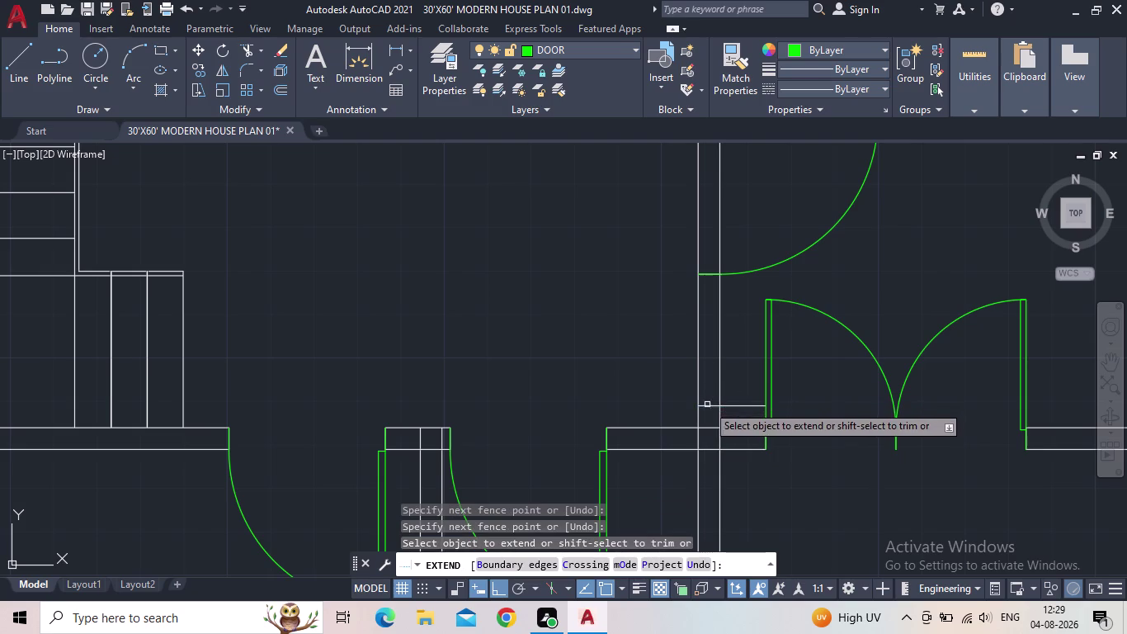
key(Escape)
Erase the stray short wall line near the double doors.
drag(712, 414, 712, 398)
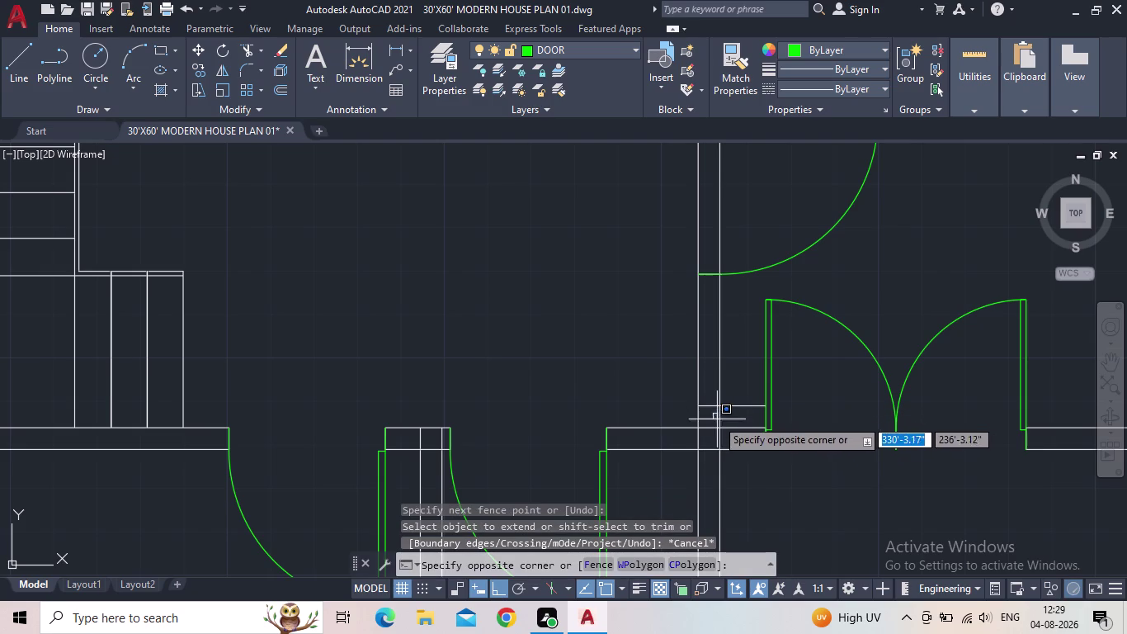
click(709, 395)
key(Delete)
scroll(down, 3)
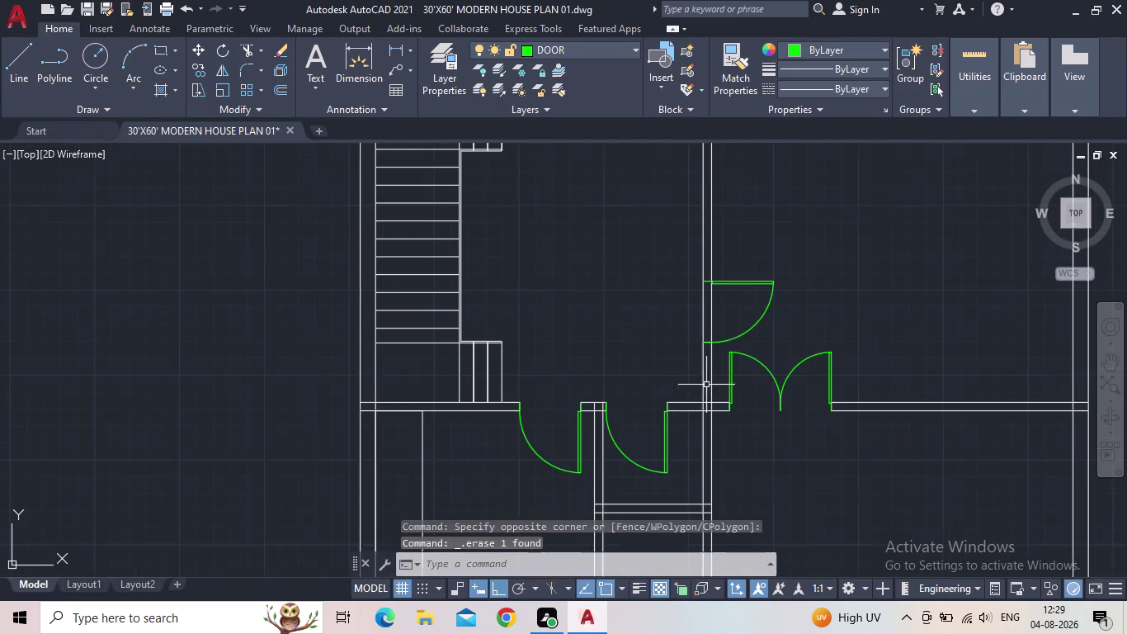
middle_drag(703, 382, 702, 443)
scroll(up, 3)
scroll(up, 3)
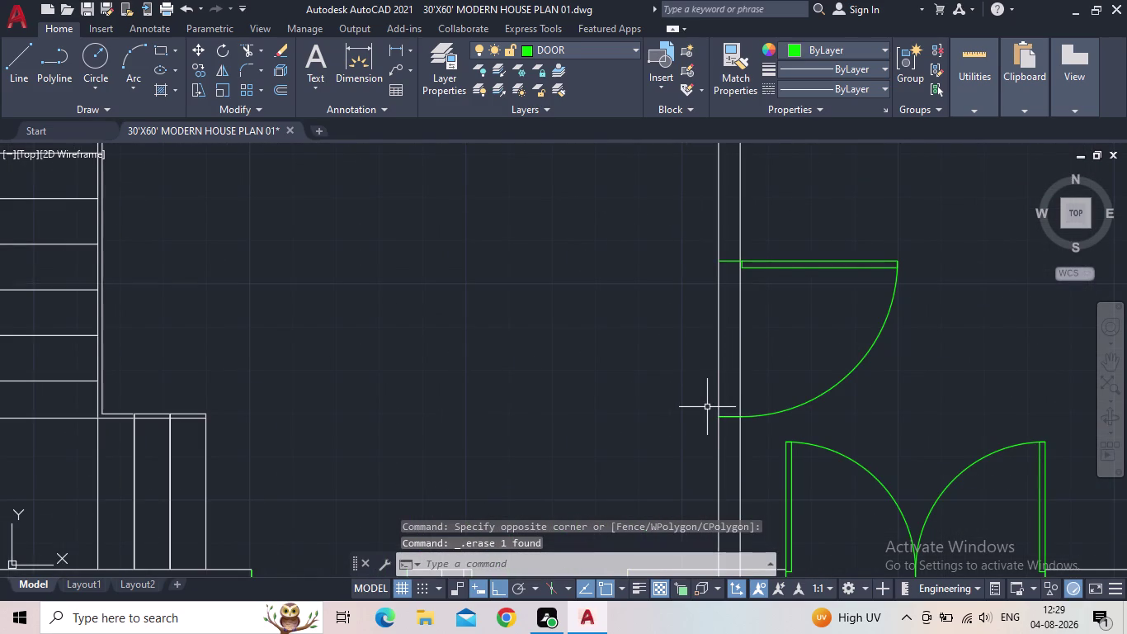
Trim away the wall line crossing the single door's opening.
key(t)
key(r)
key(space)
drag(769, 354, 666, 360)
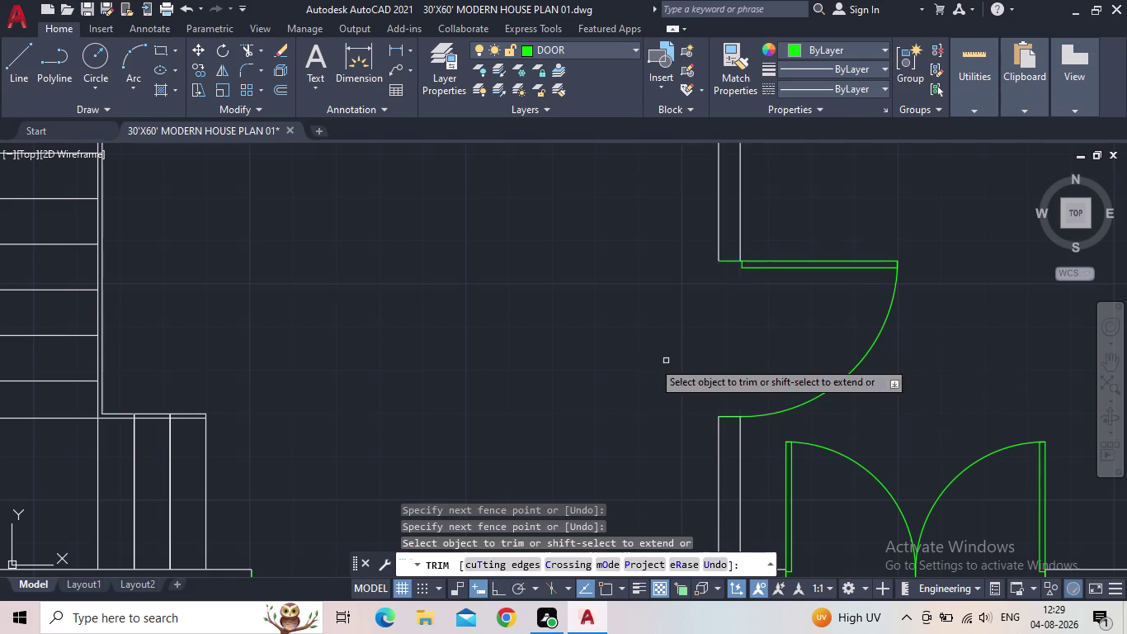
scroll(down, 3)
middle_drag(633, 381, 581, 372)
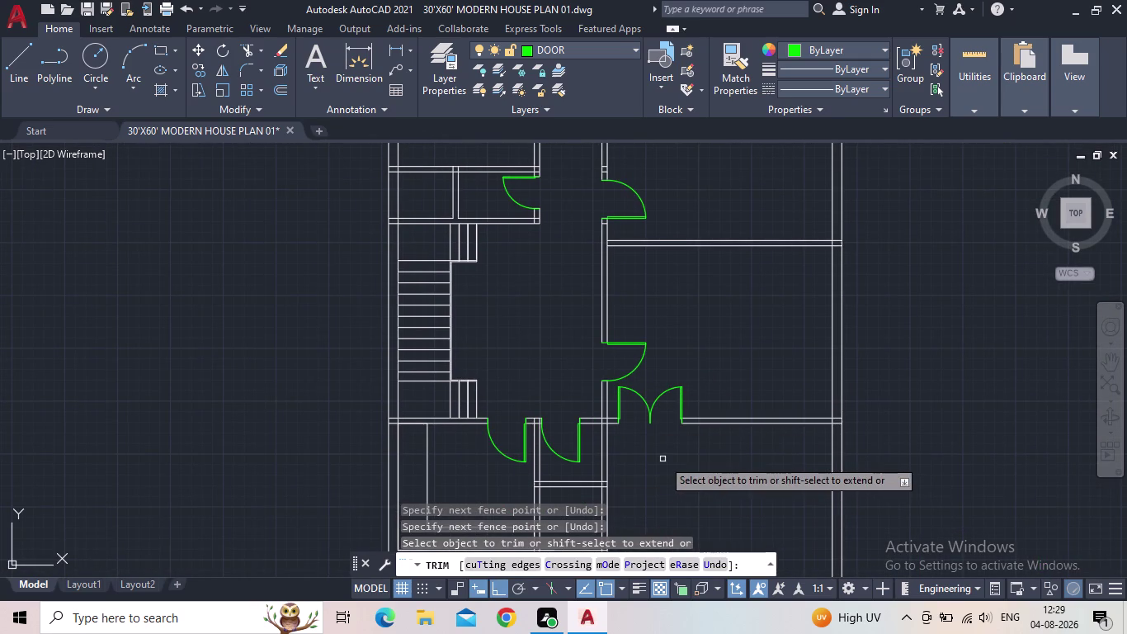
scroll(up, 3)
scroll(down, 3)
key(Escape)
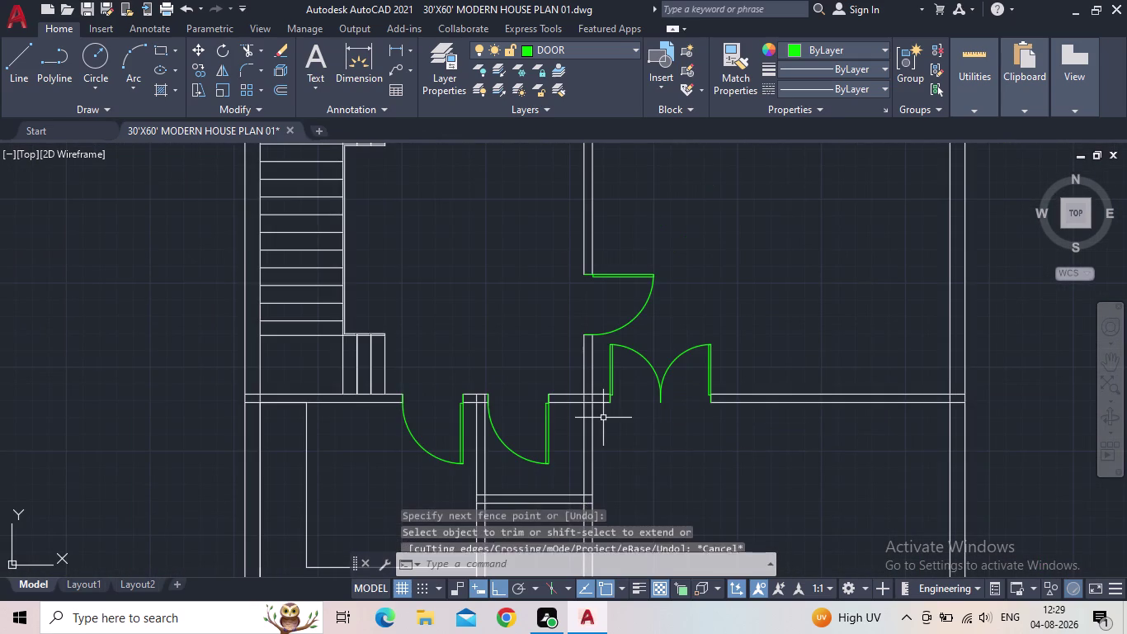